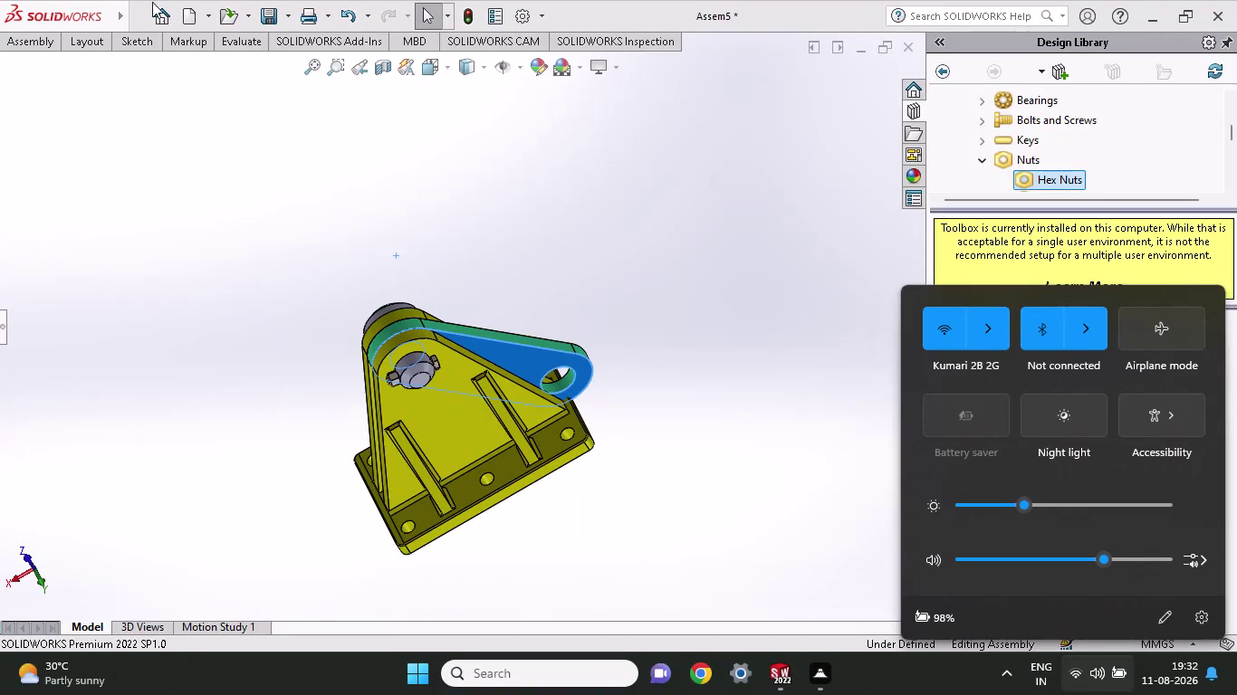
Dismiss the Windows quick settings and show the Appearances, Scenes, and Decals library.
click(751, 212)
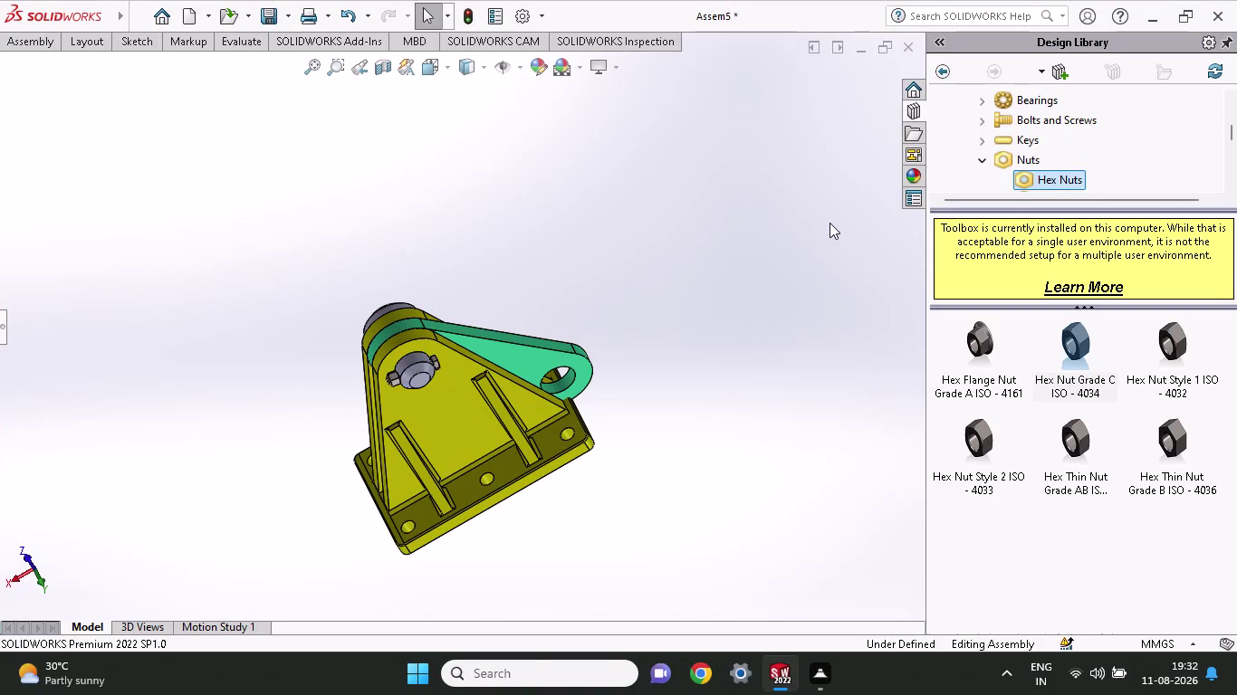
click(903, 183)
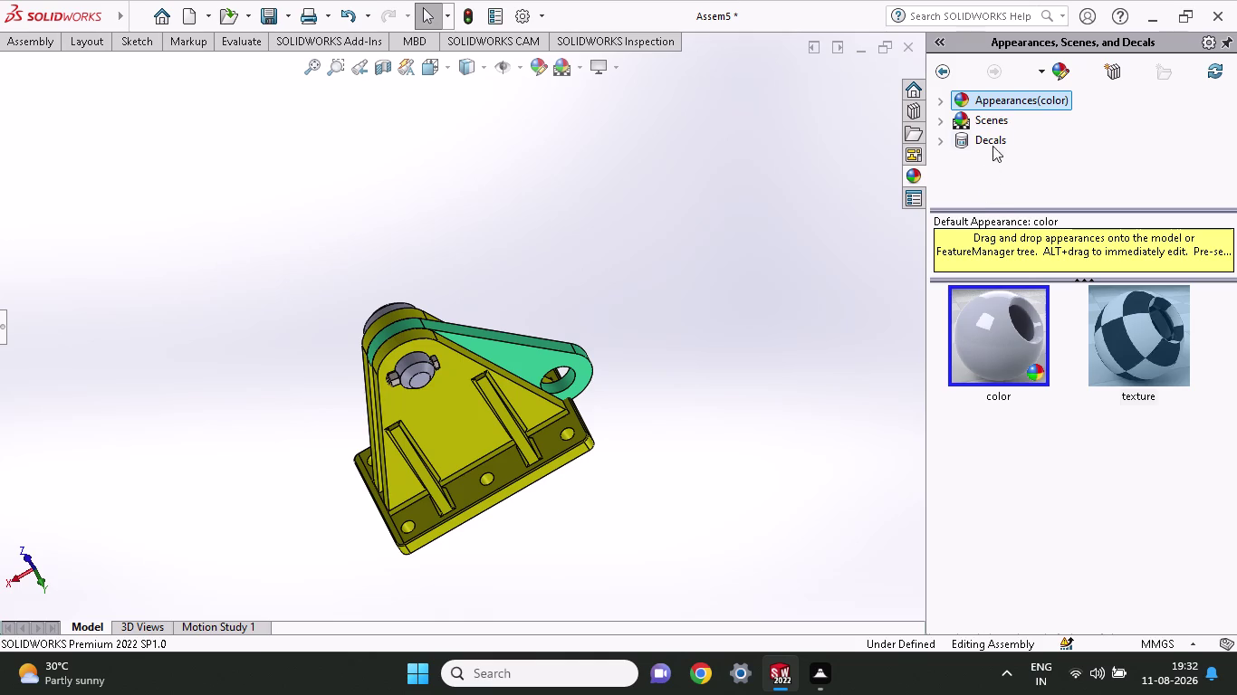
Expand the Appearances (color) categories and browse the Stone folder.
double_click(1003, 104)
scroll(down, 3)
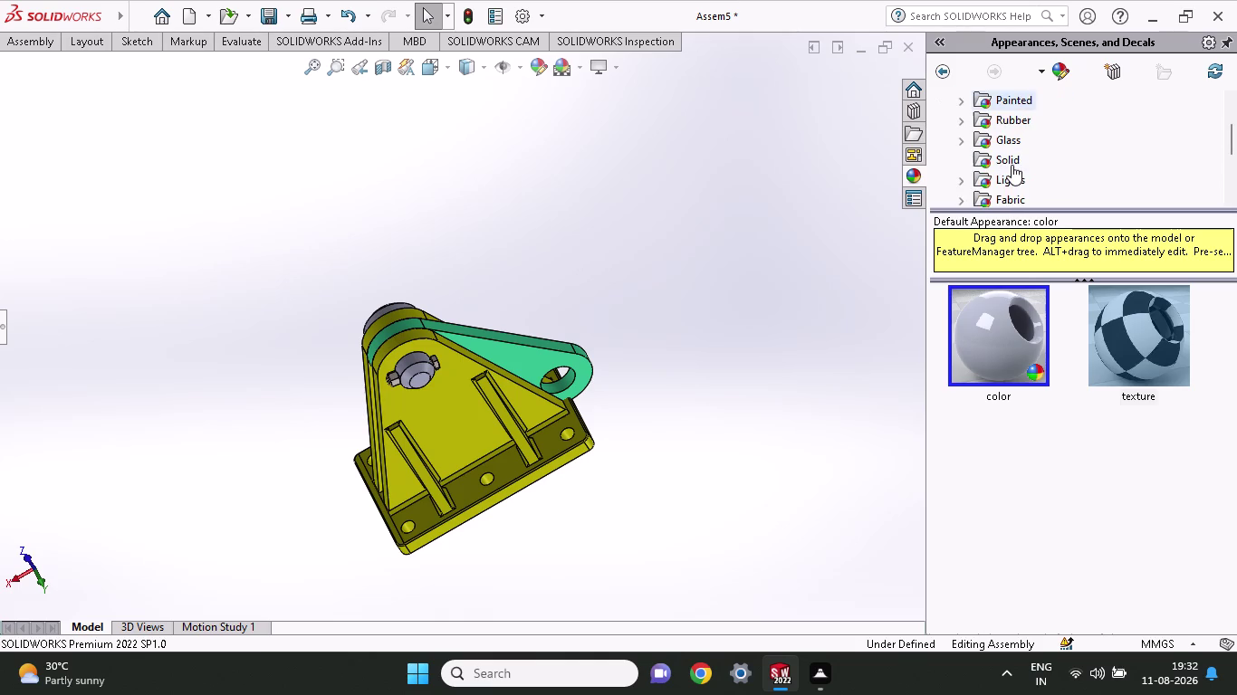
scroll(down, 3)
scroll(down, 3)
scroll(down, 3)
scroll(up, 3)
scroll(down, 3)
scroll(down, 3)
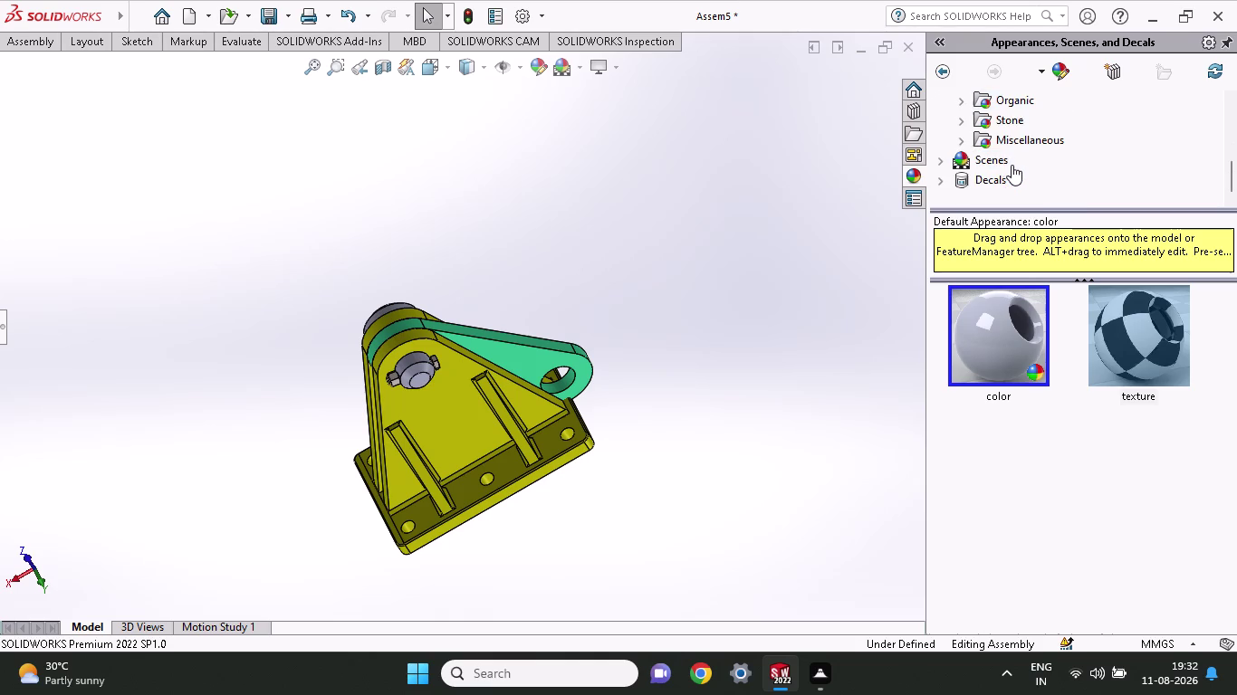
click(1012, 120)
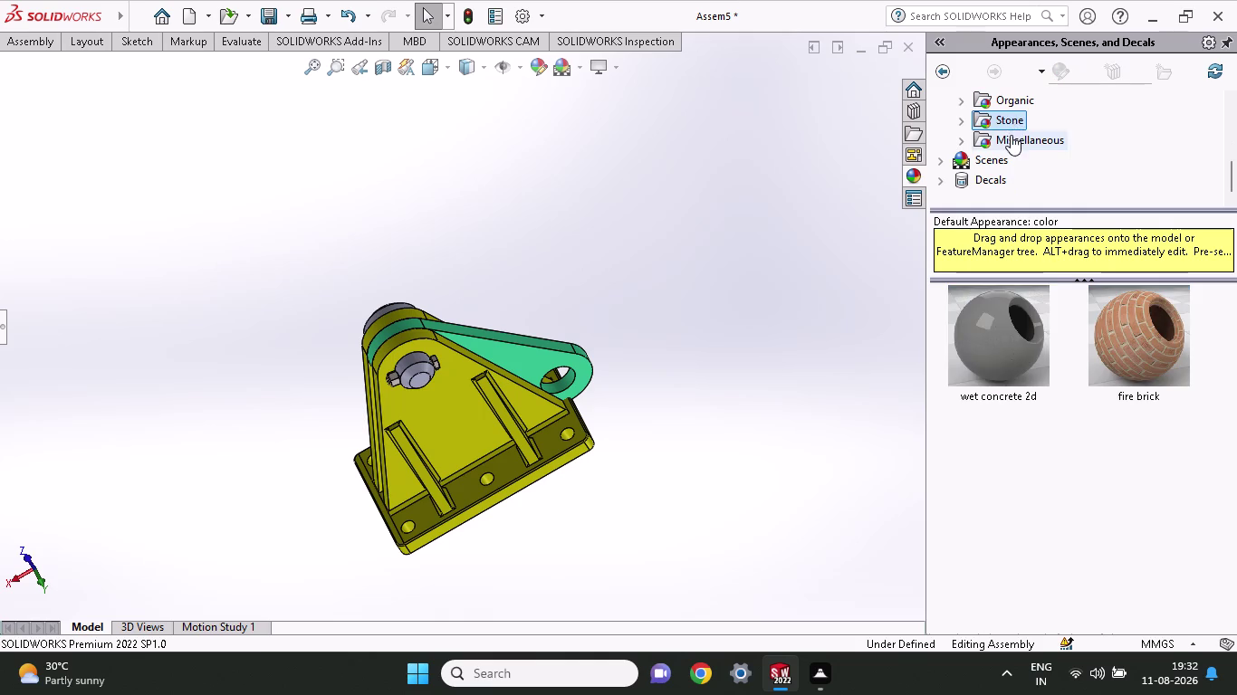
double_click(1004, 120)
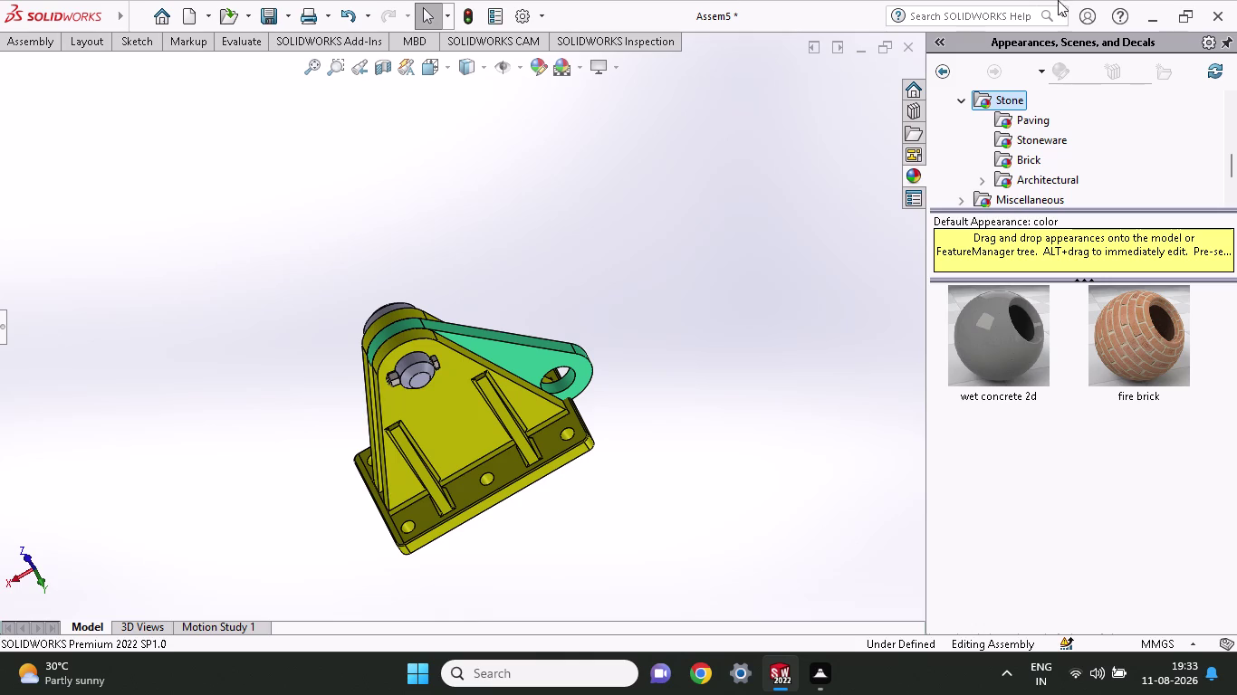
Open the Metal folder to list polished steel, chrome and aluminum swatches.
scroll(up, 3)
scroll(up, 3)
scroll(up, 3)
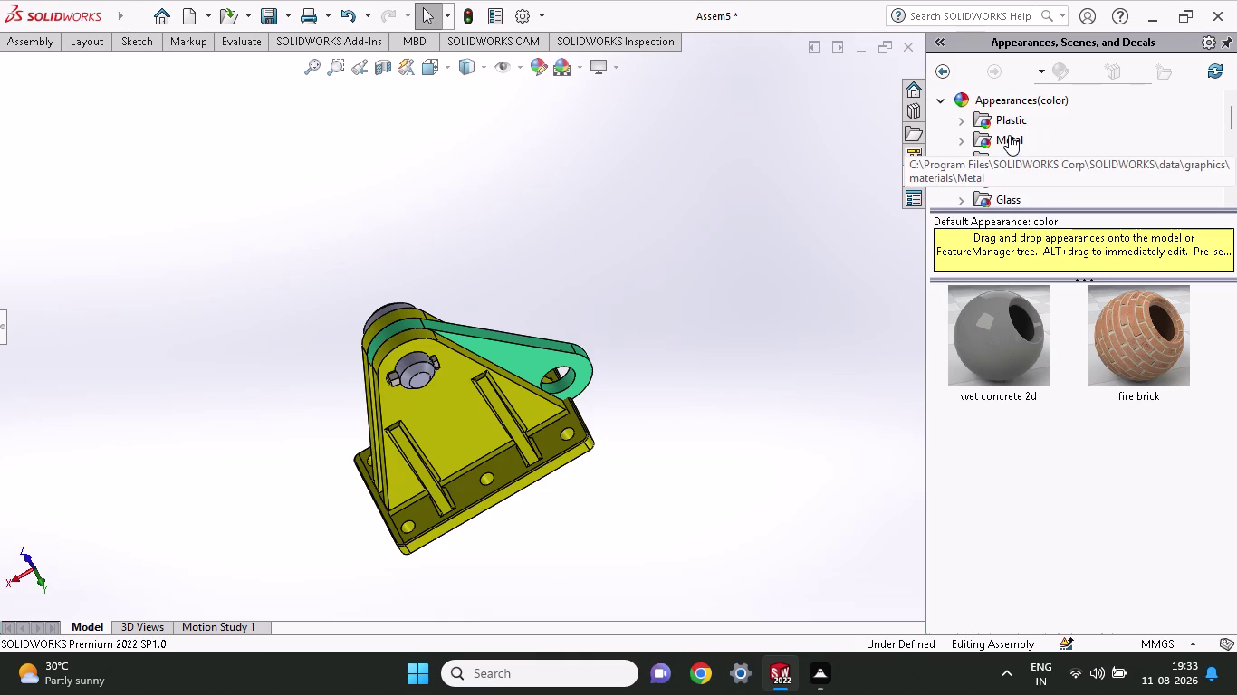
scroll(down, 3)
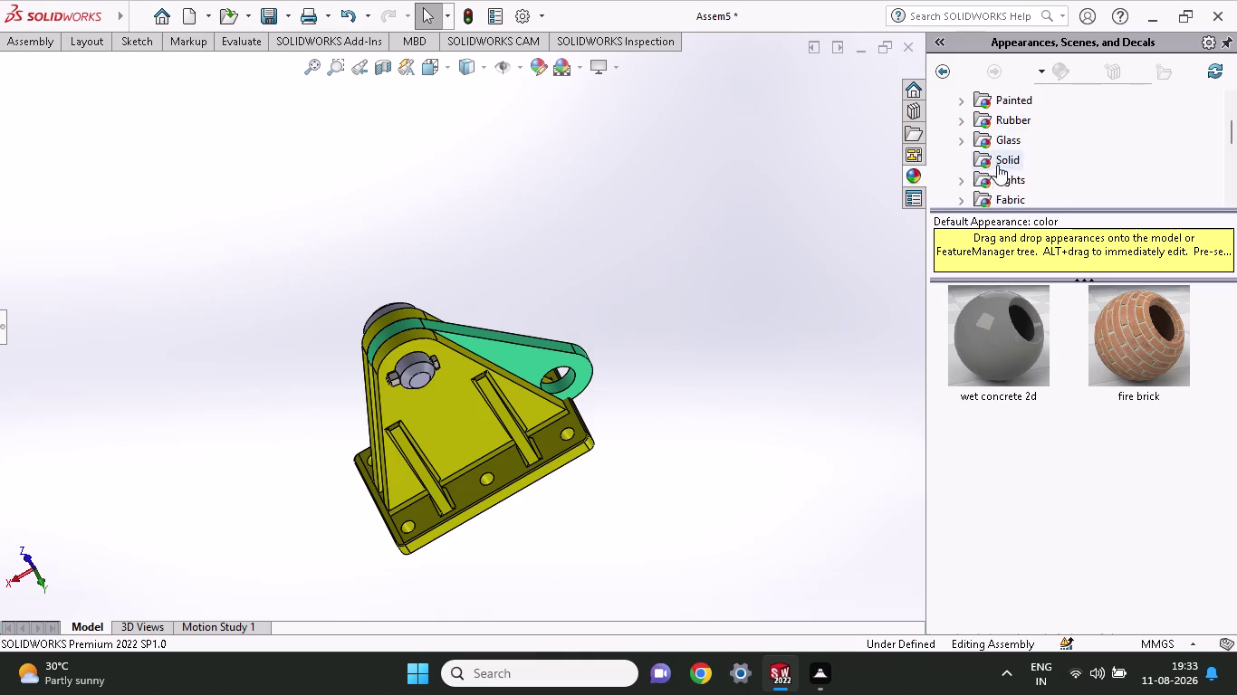
scroll(down, 3)
scroll(up, 3)
scroll(up, 3)
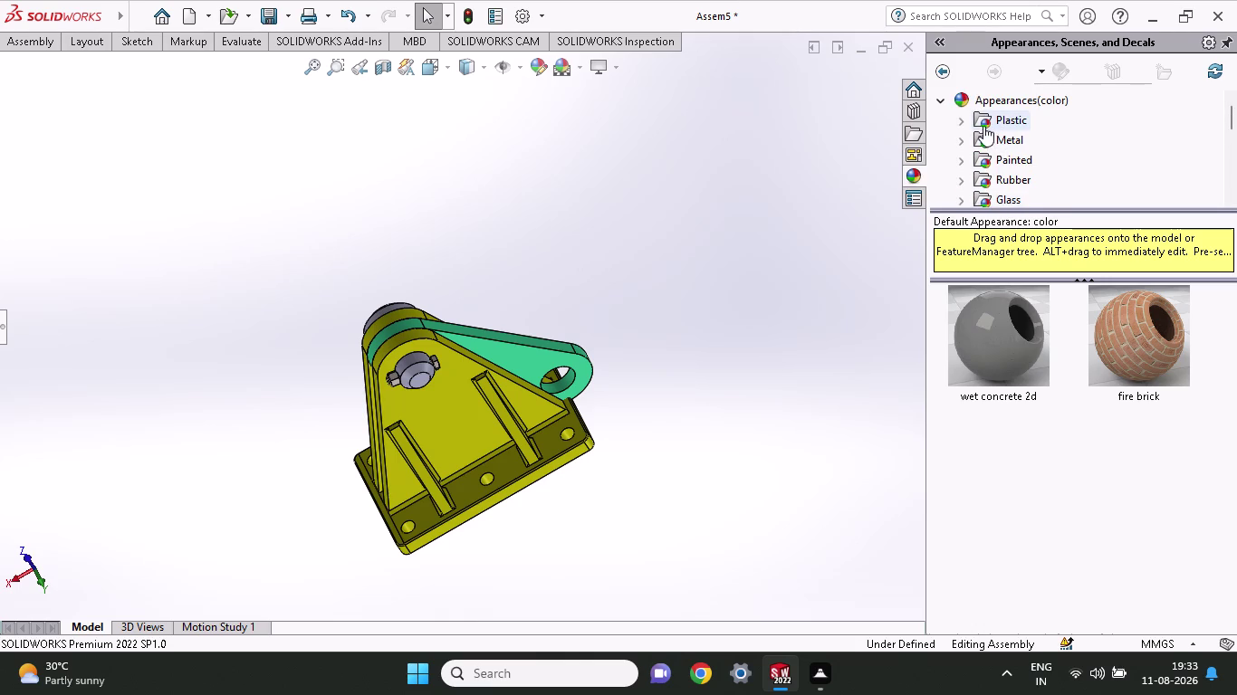
scroll(down, 3)
scroll(up, 3)
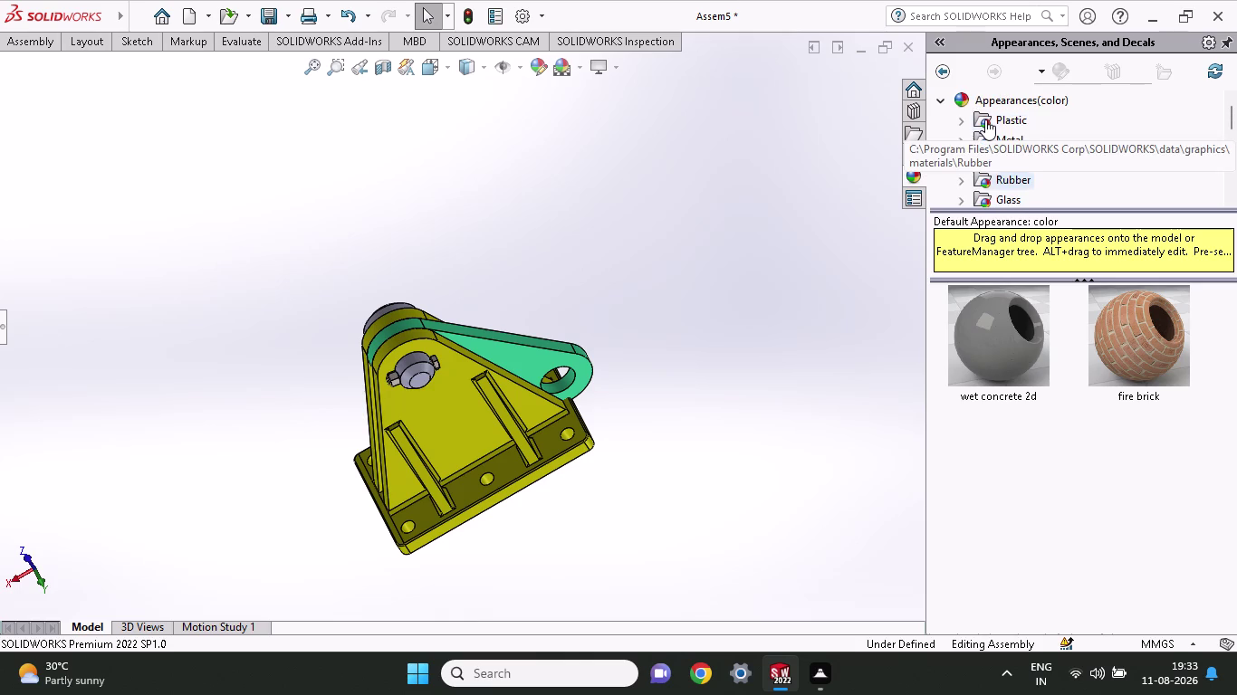
click(985, 143)
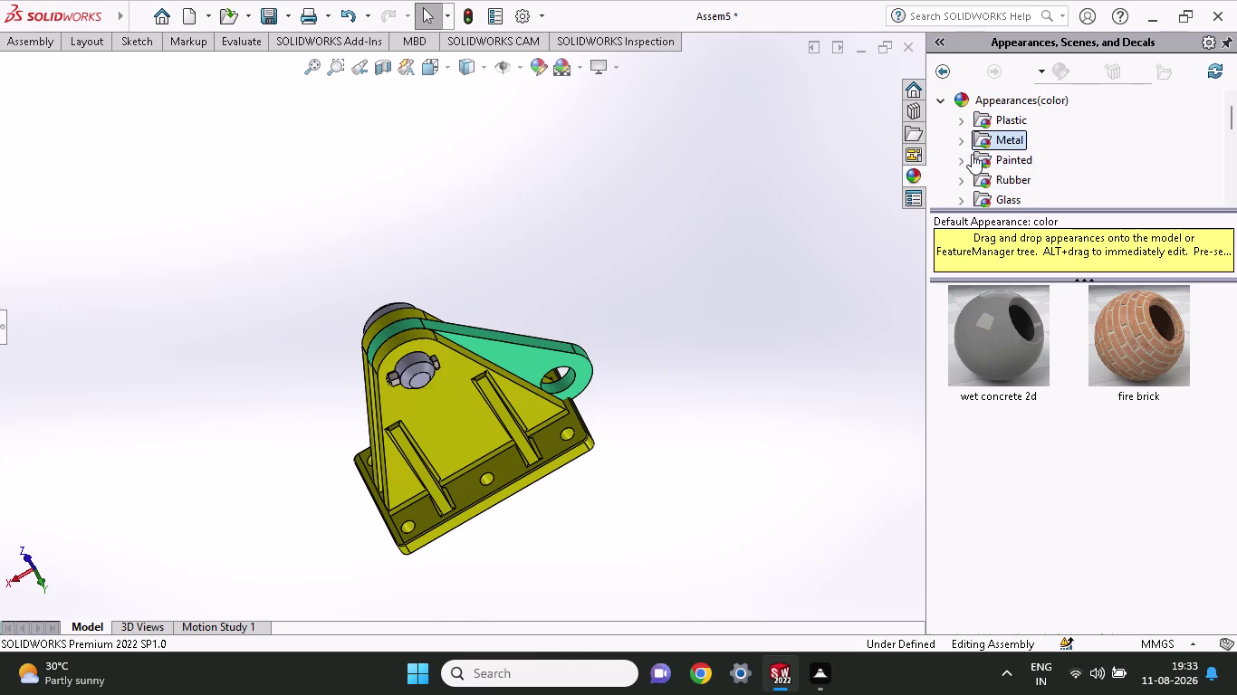
click(962, 143)
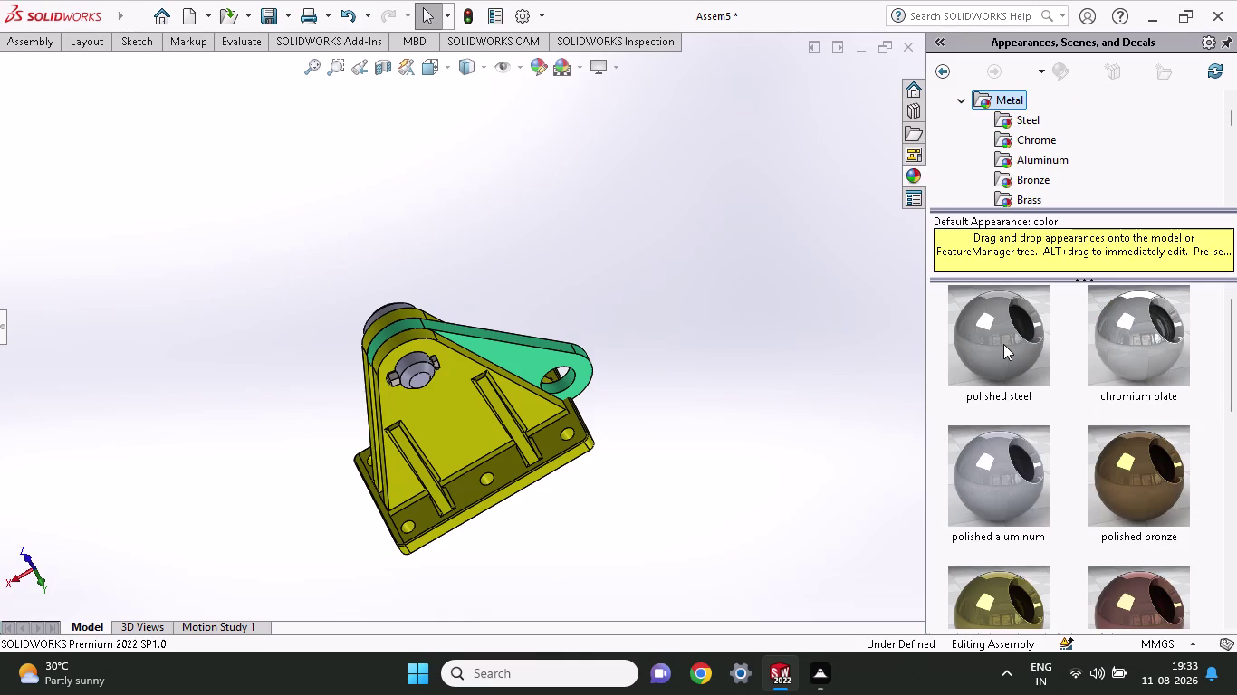
Apply polished brass to the whole base bracket part.
drag(1003, 344, 632, 409)
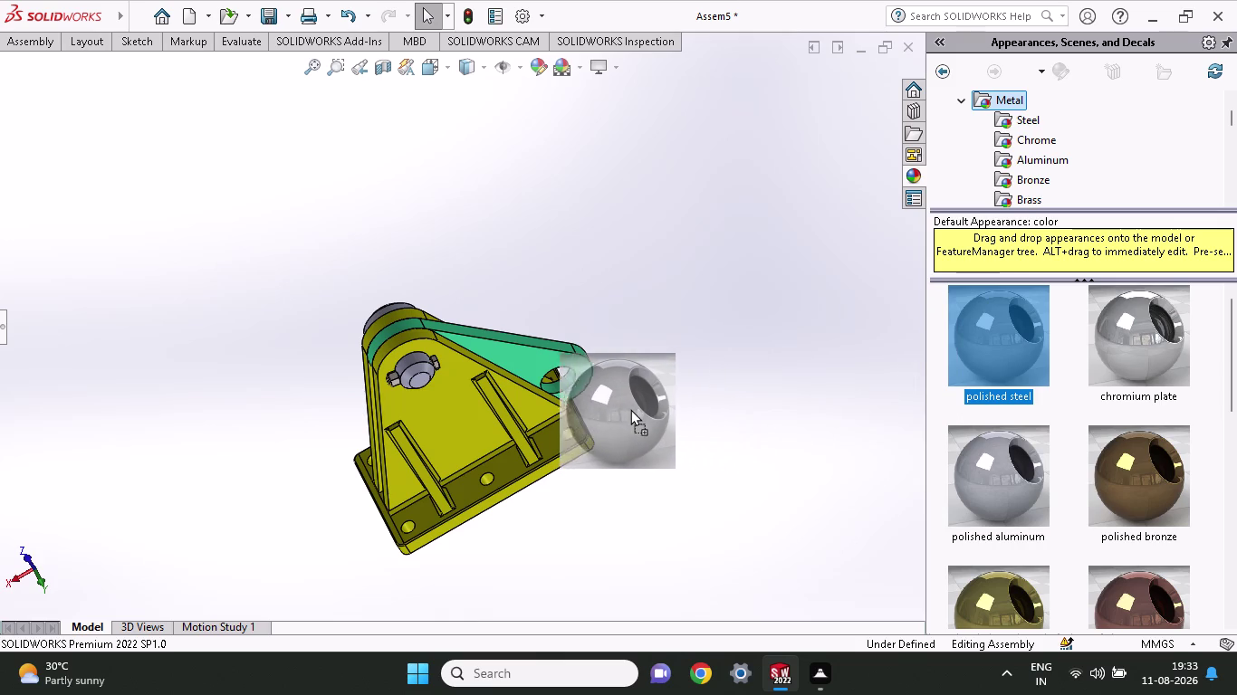
drag(632, 409, 530, 391)
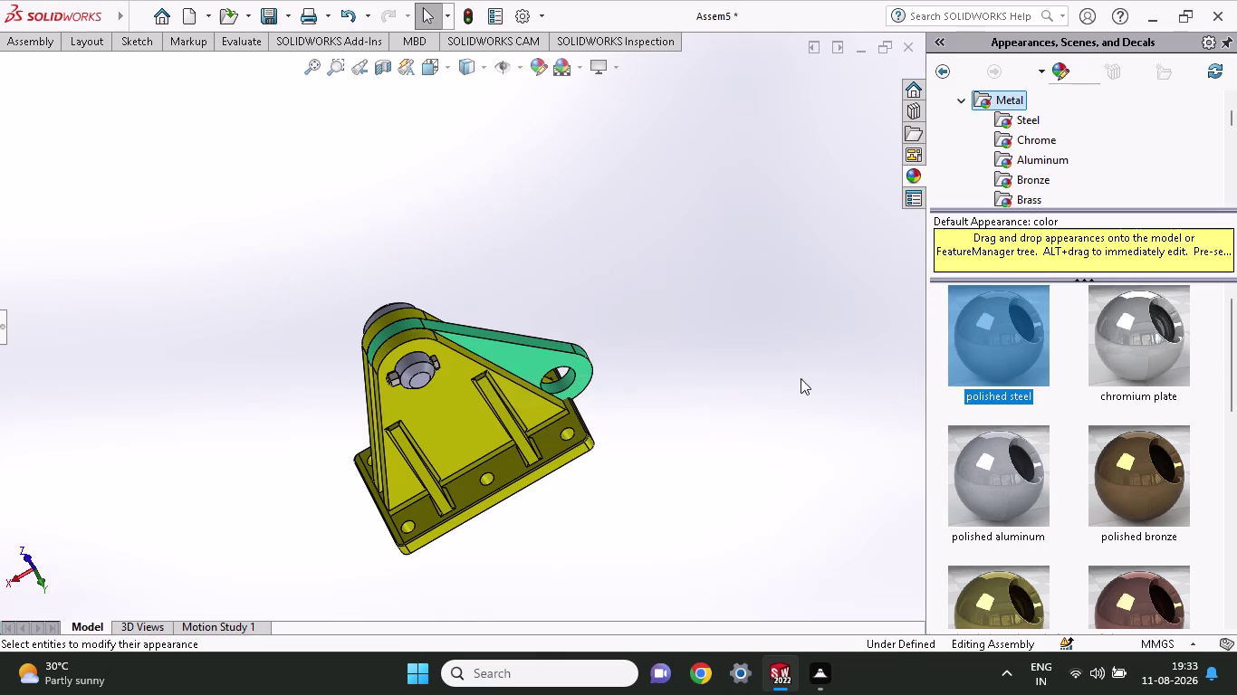
drag(998, 324, 343, 429)
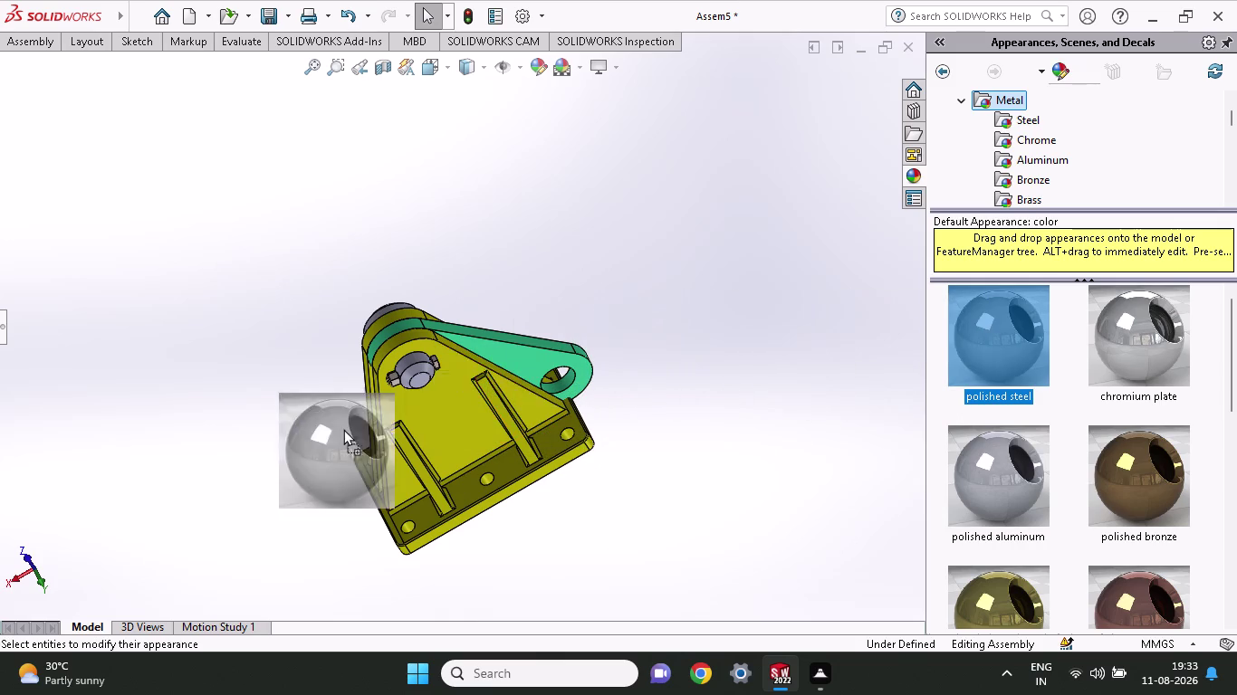
drag(343, 429, 455, 398)
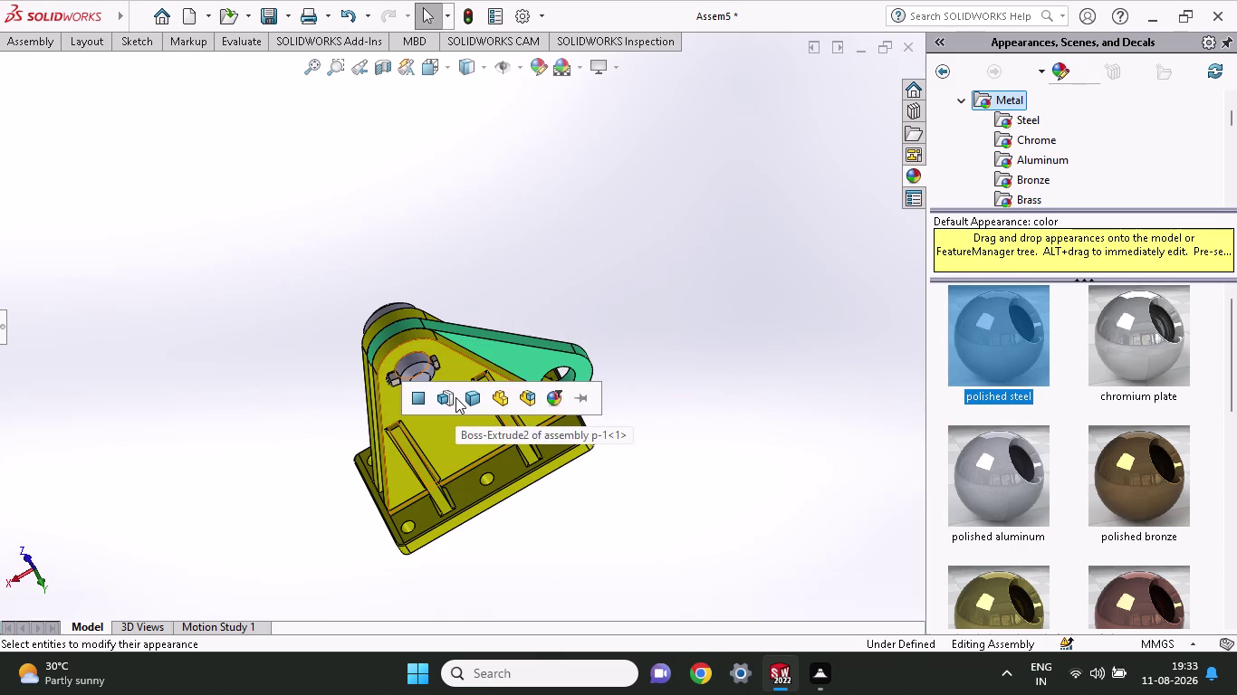
middle_drag(586, 259, 618, 242)
scroll(up, 3)
scroll(down, 3)
scroll(down, 3)
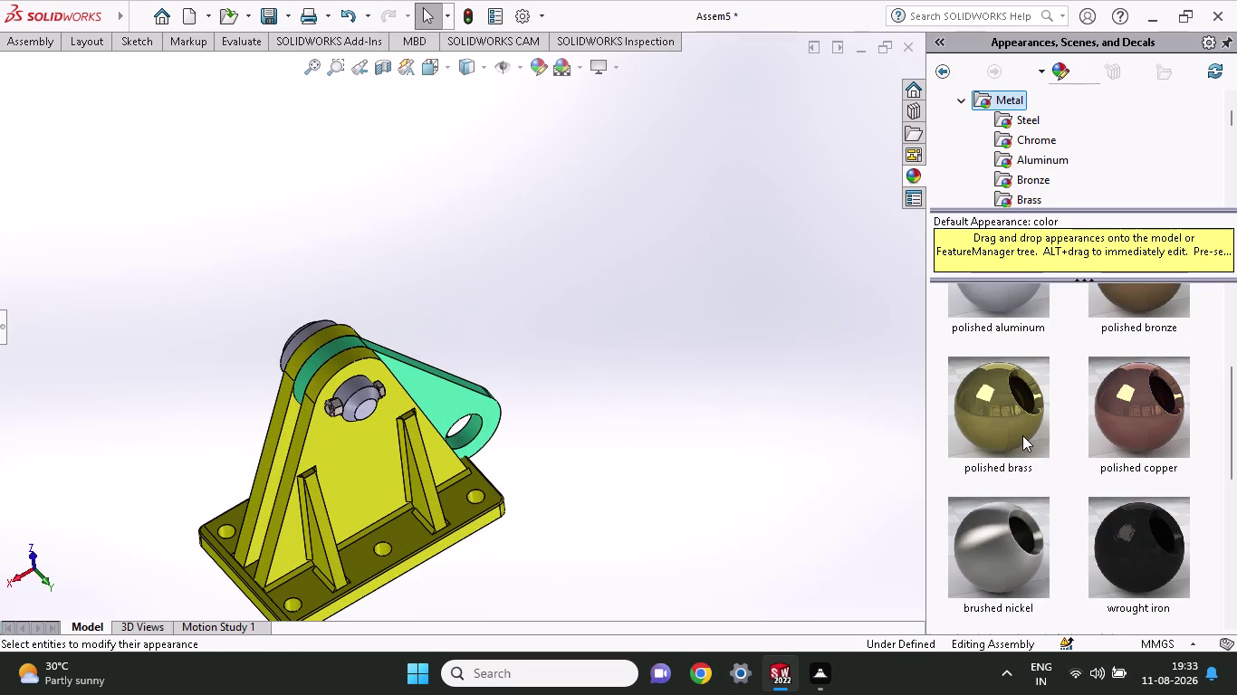
middle_drag(1022, 435, 921, 430)
middle_drag(921, 430, 928, 428)
drag(978, 415, 339, 456)
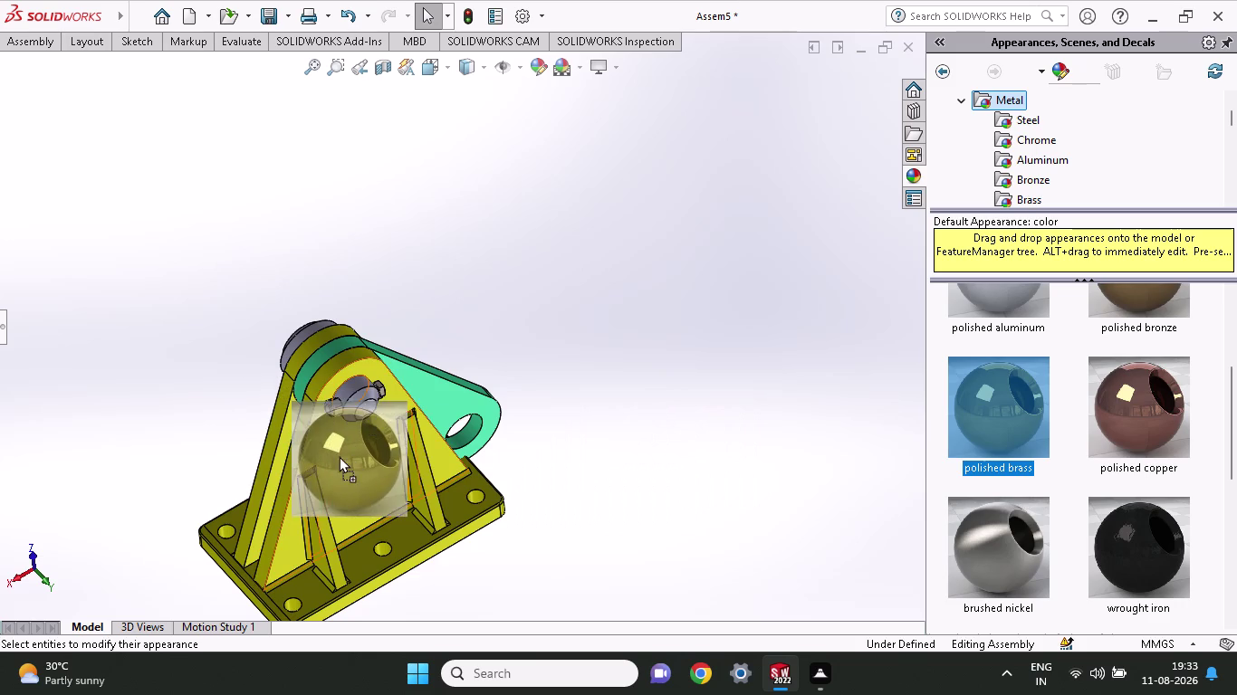
drag(339, 456, 367, 448)
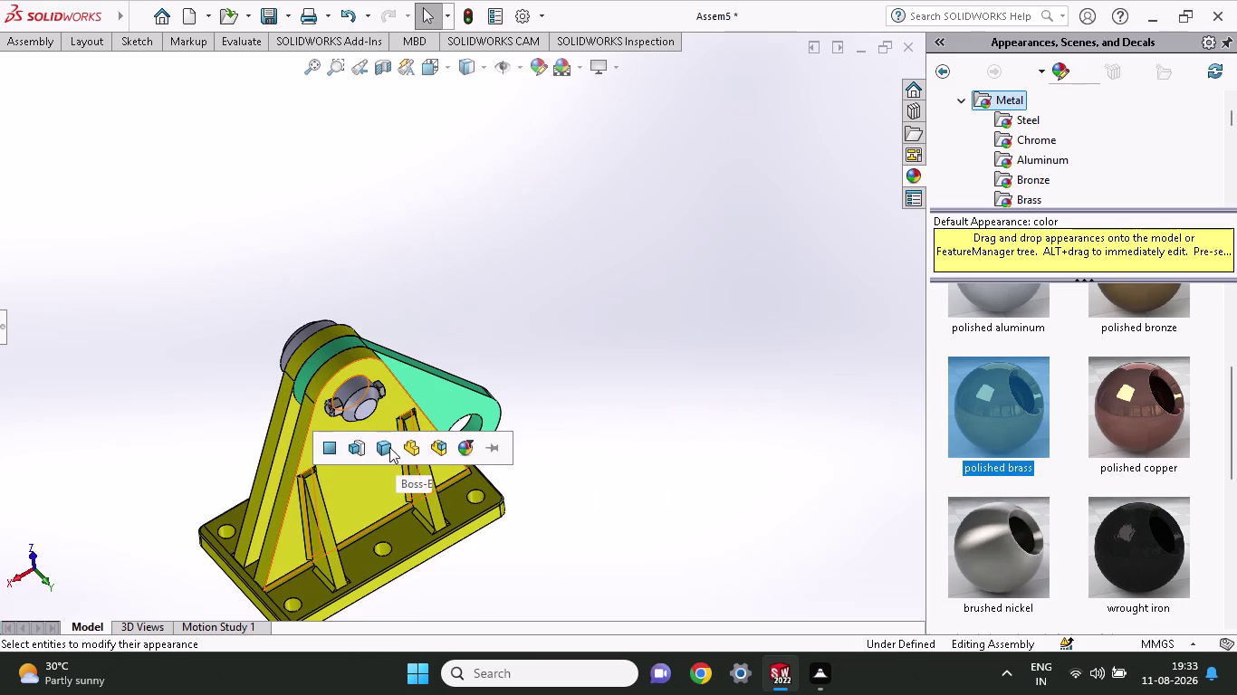
click(386, 454)
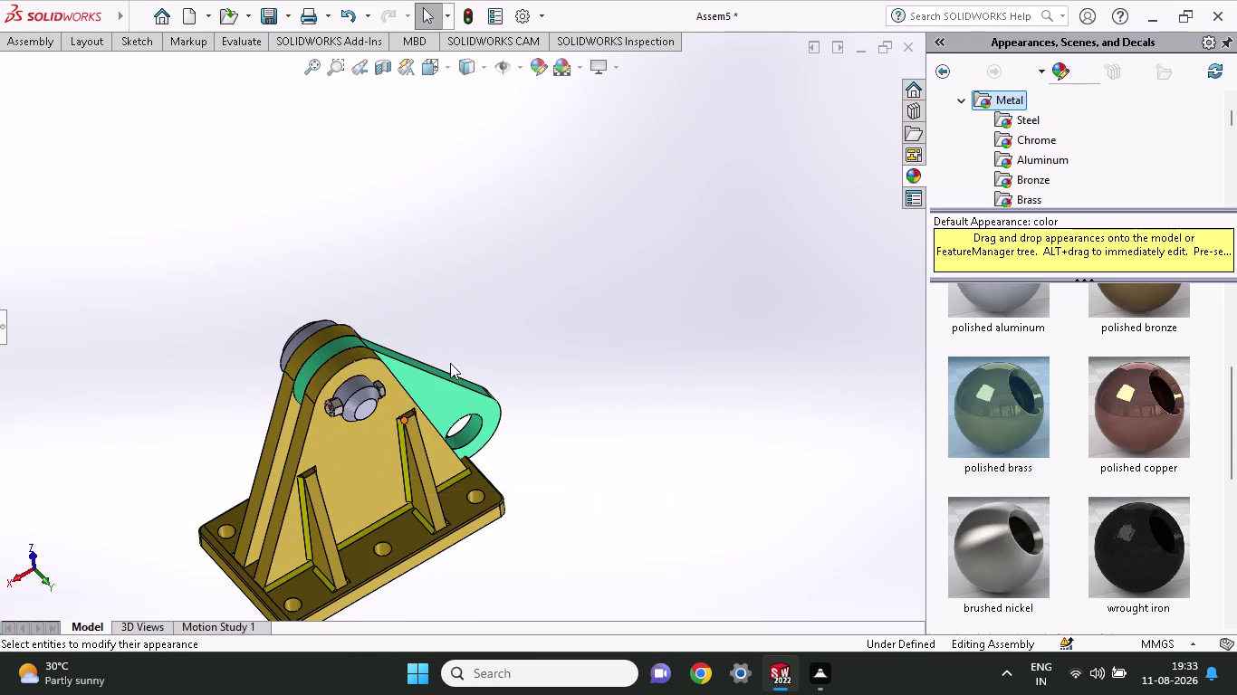
Orbit the model and apply polished steel to the pin part.
scroll(up, 3)
scroll(up, 3)
scroll(down, 3)
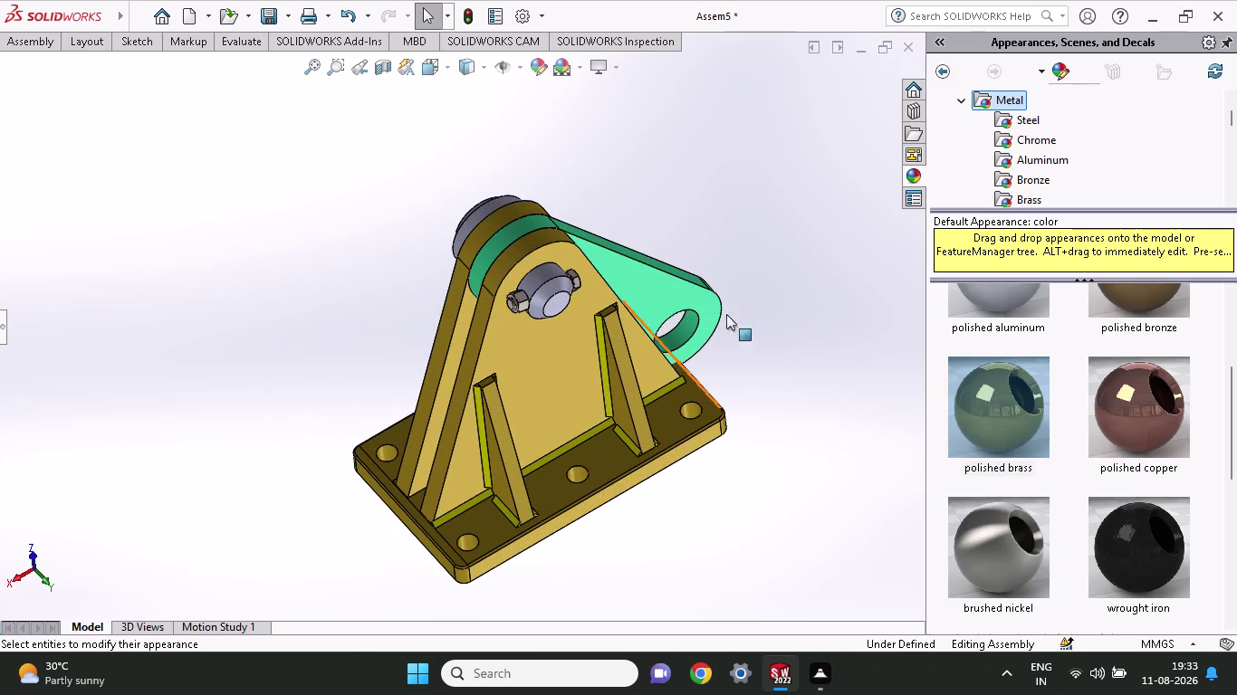
middle_drag(795, 245, 821, 261)
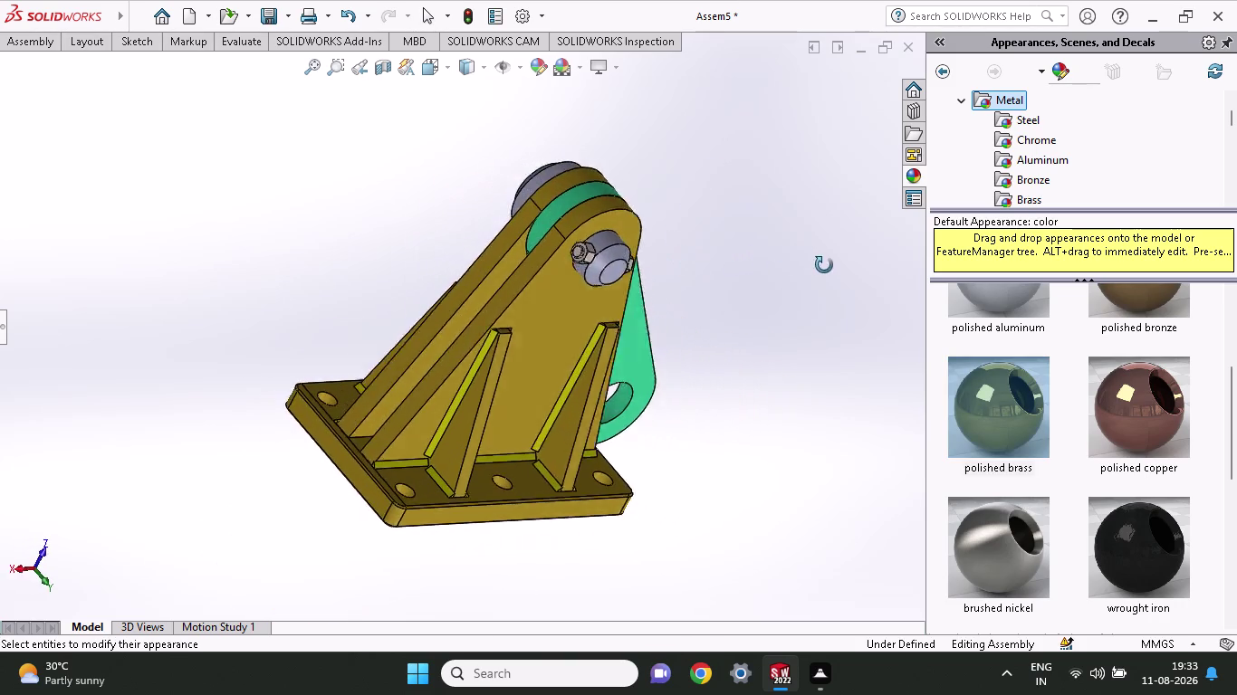
middle_drag(821, 262, 790, 274)
scroll(down, 3)
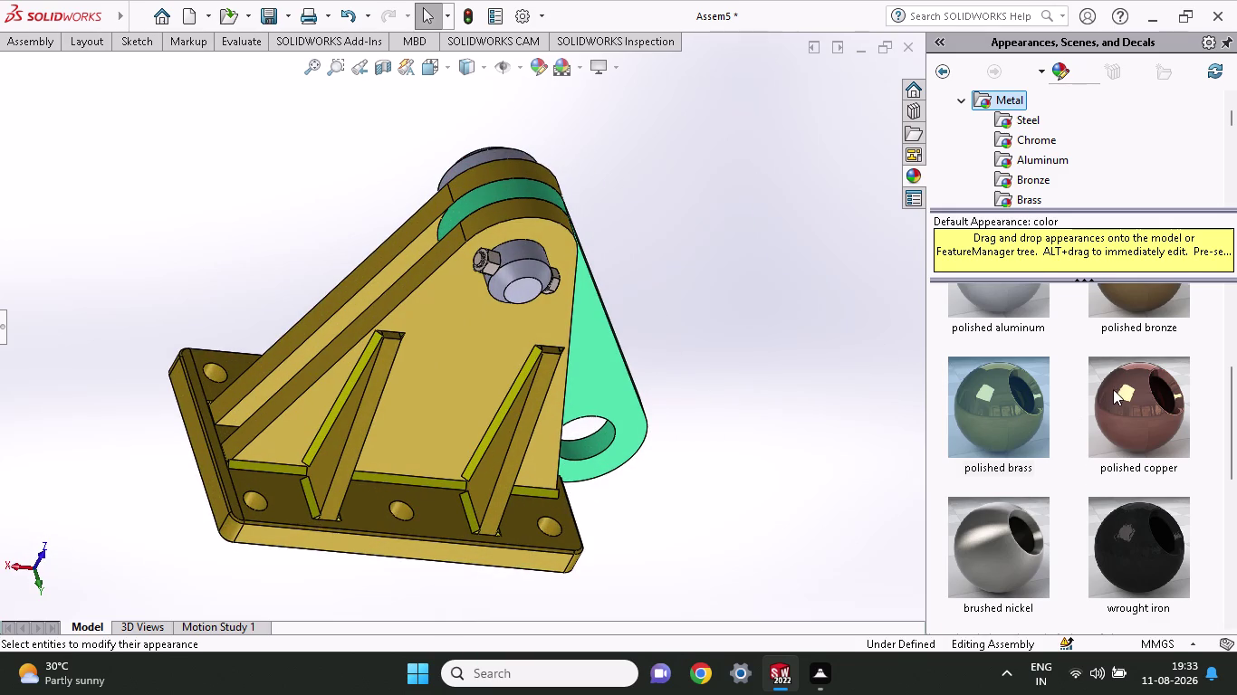
scroll(up, 3)
drag(1030, 352, 929, 359)
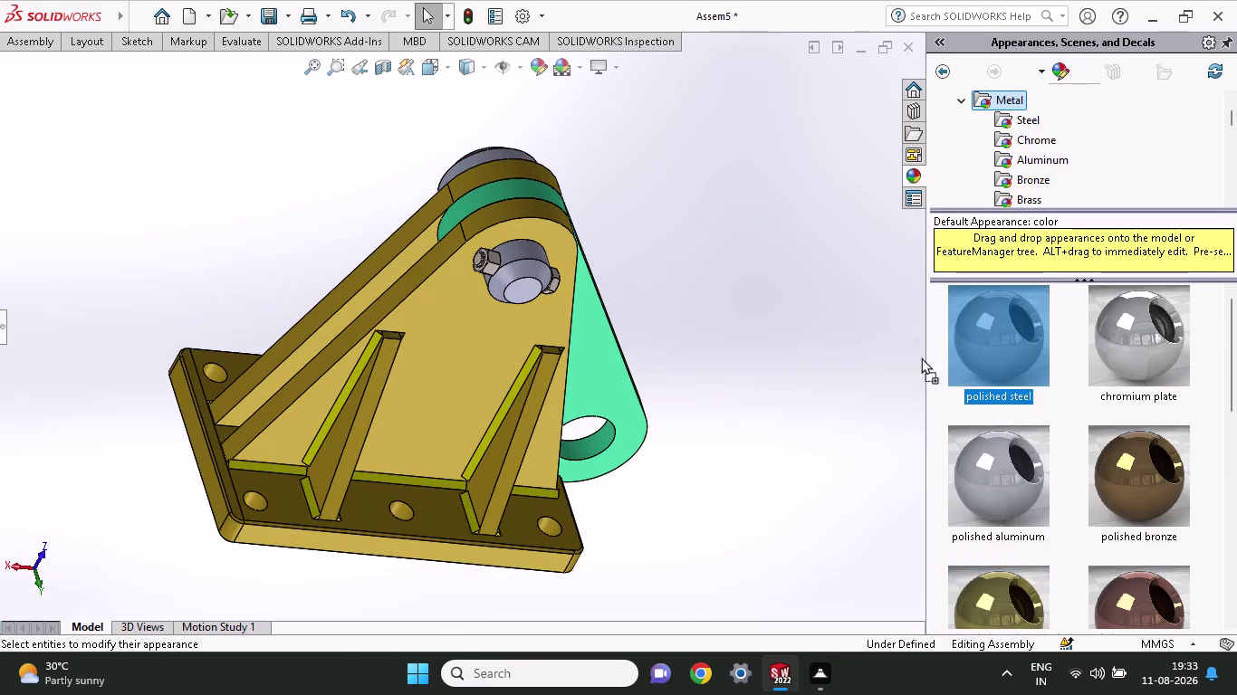
drag(929, 358, 521, 278)
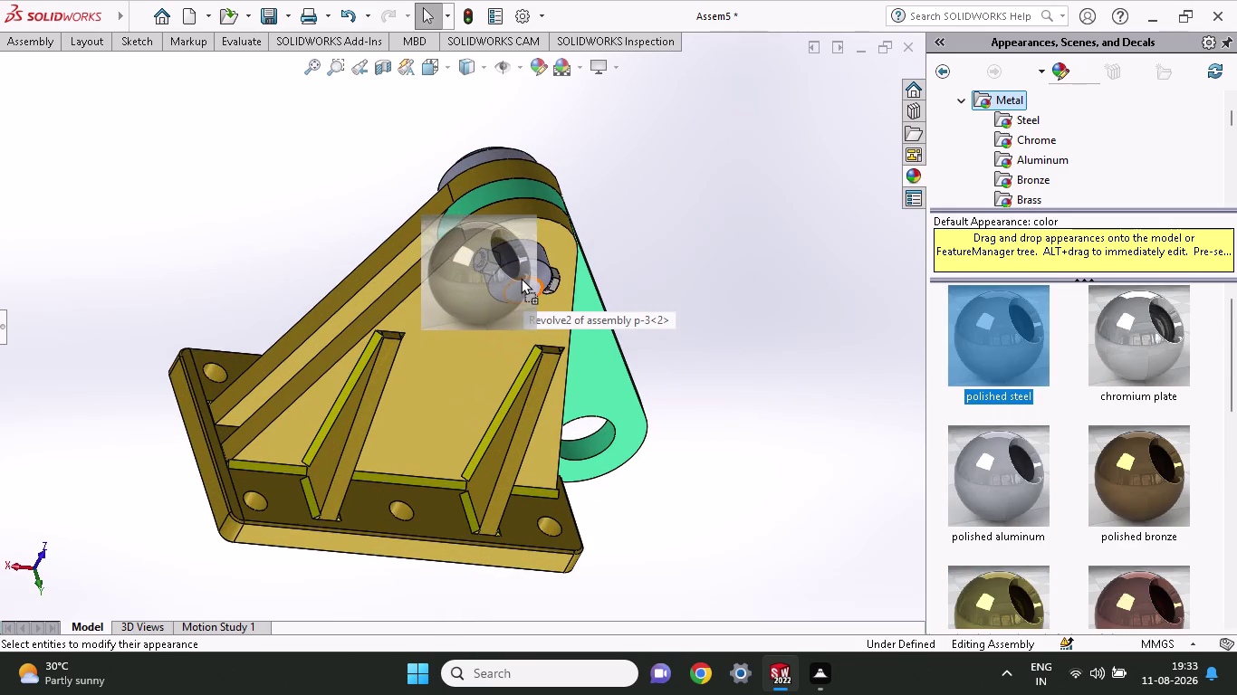
drag(521, 278, 521, 284)
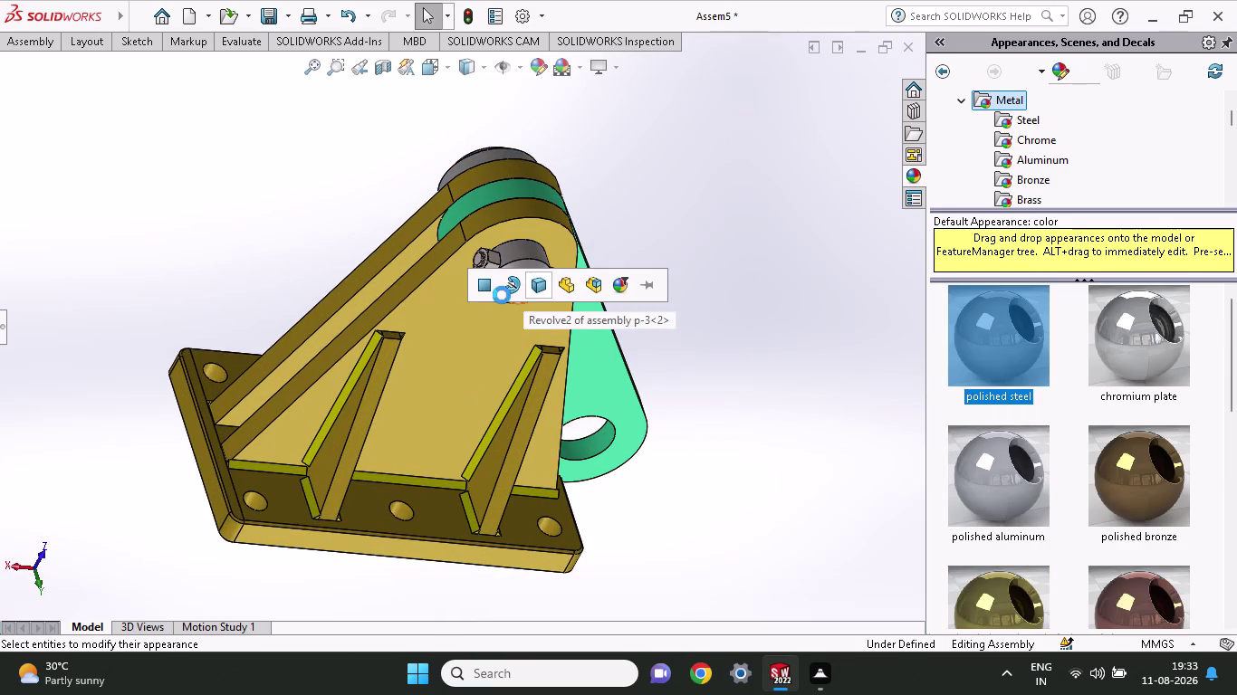
click(475, 296)
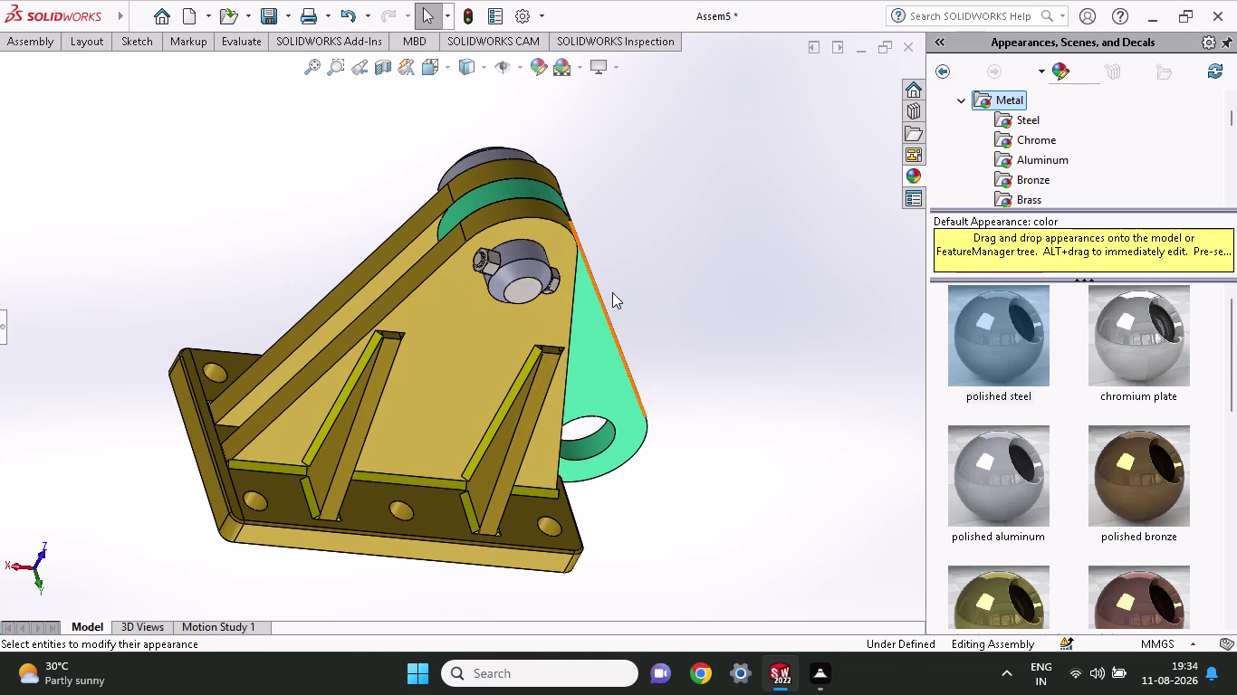
Try dragging polished bronze onto the lever arm several times.
scroll(up, 3)
middle_drag(612, 292, 615, 273)
scroll(up, 3)
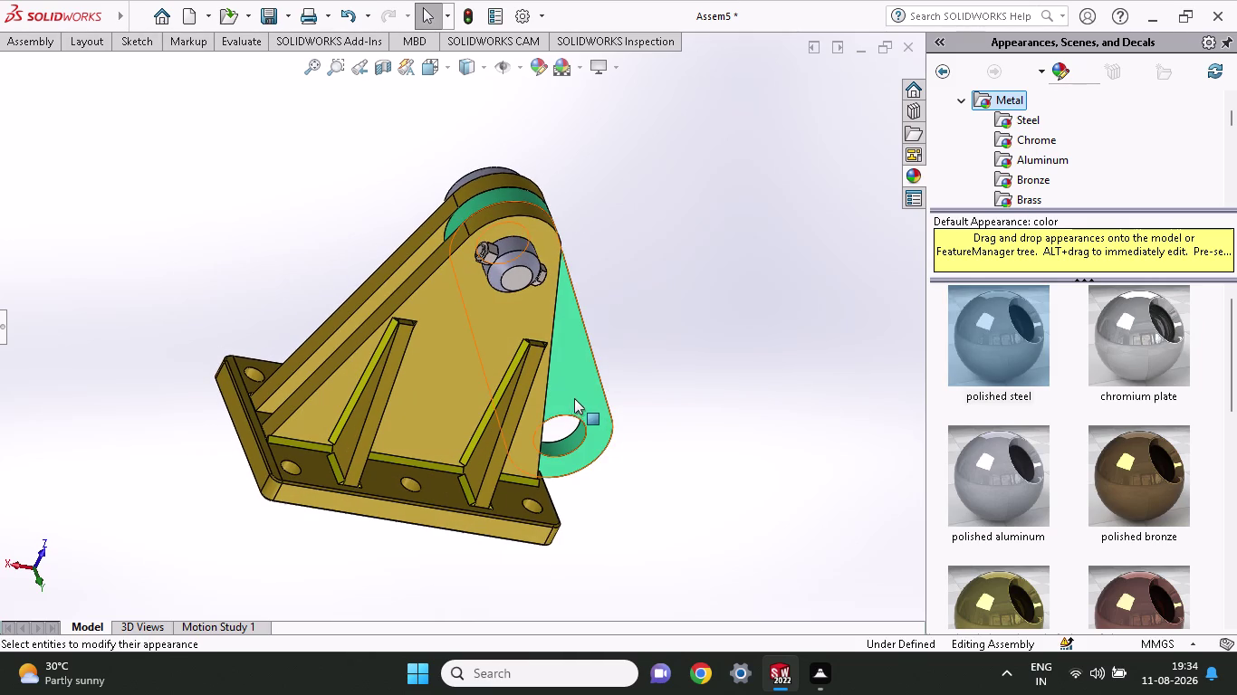
drag(570, 397, 724, 310)
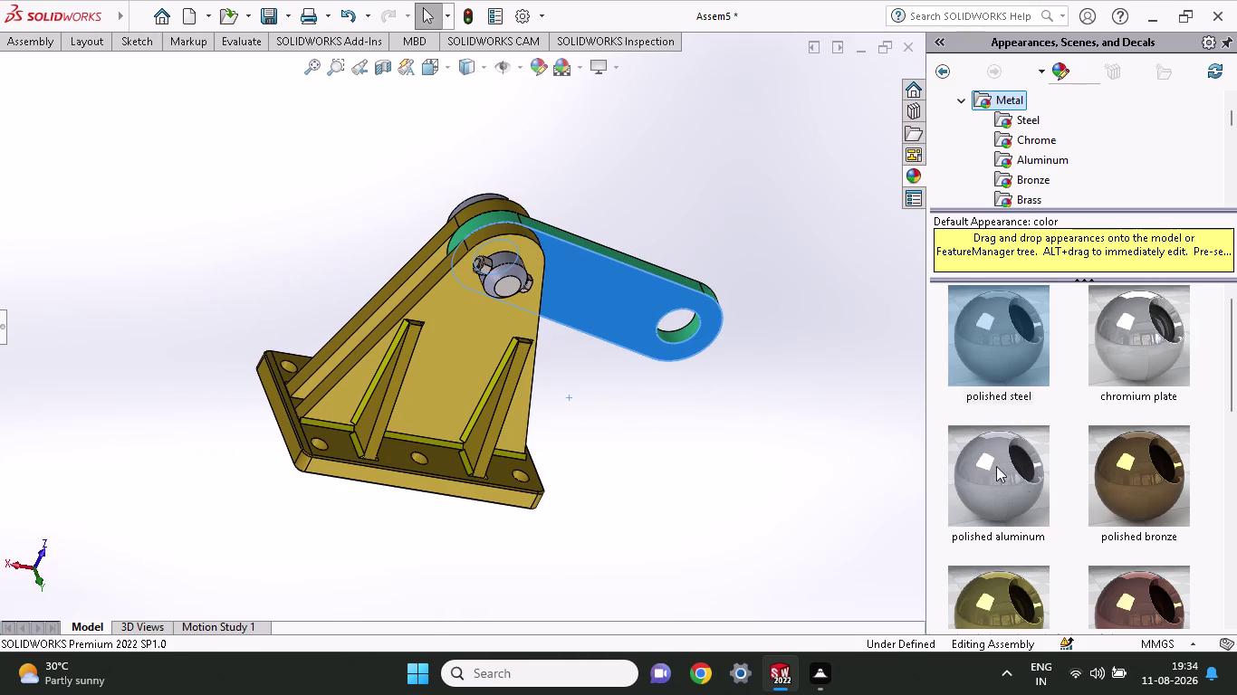
drag(1189, 459, 682, 277)
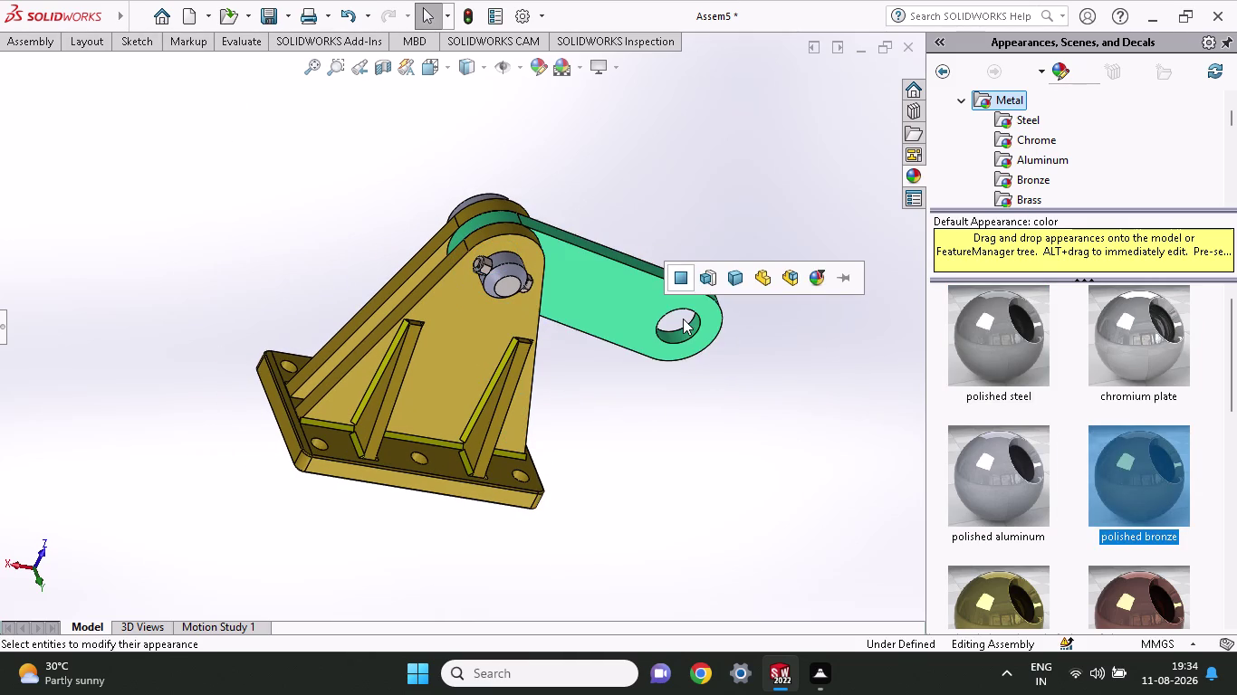
click(617, 311)
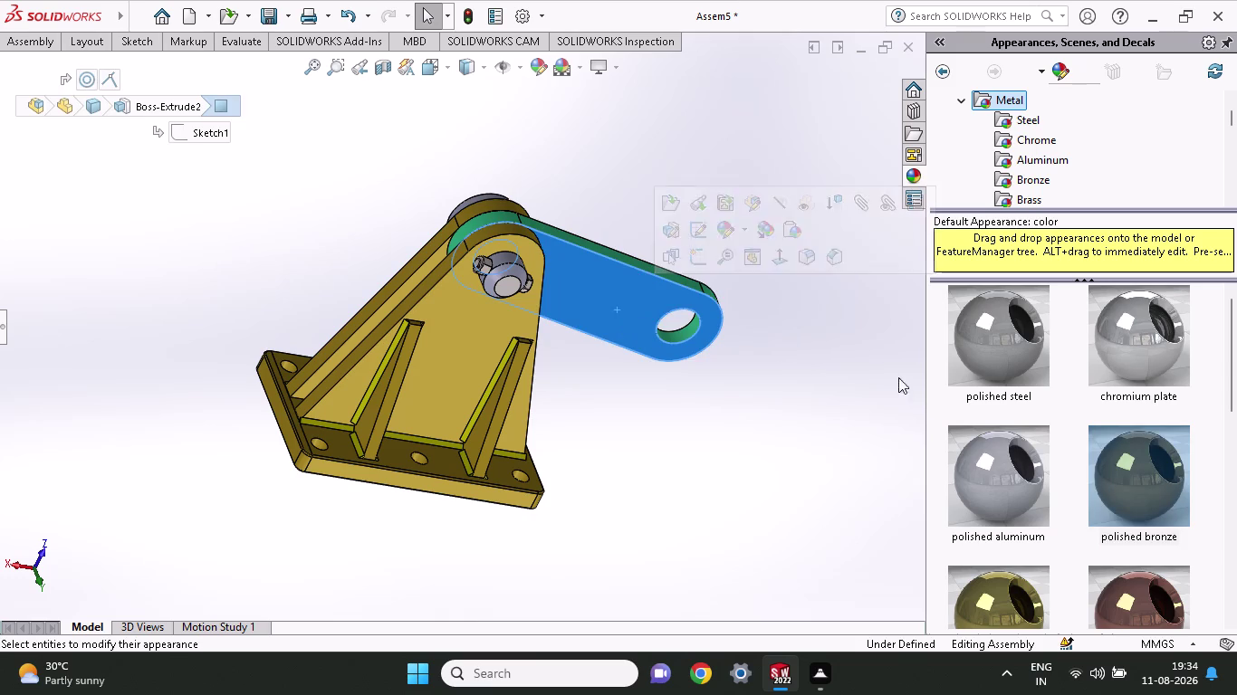
drag(1134, 483, 628, 311)
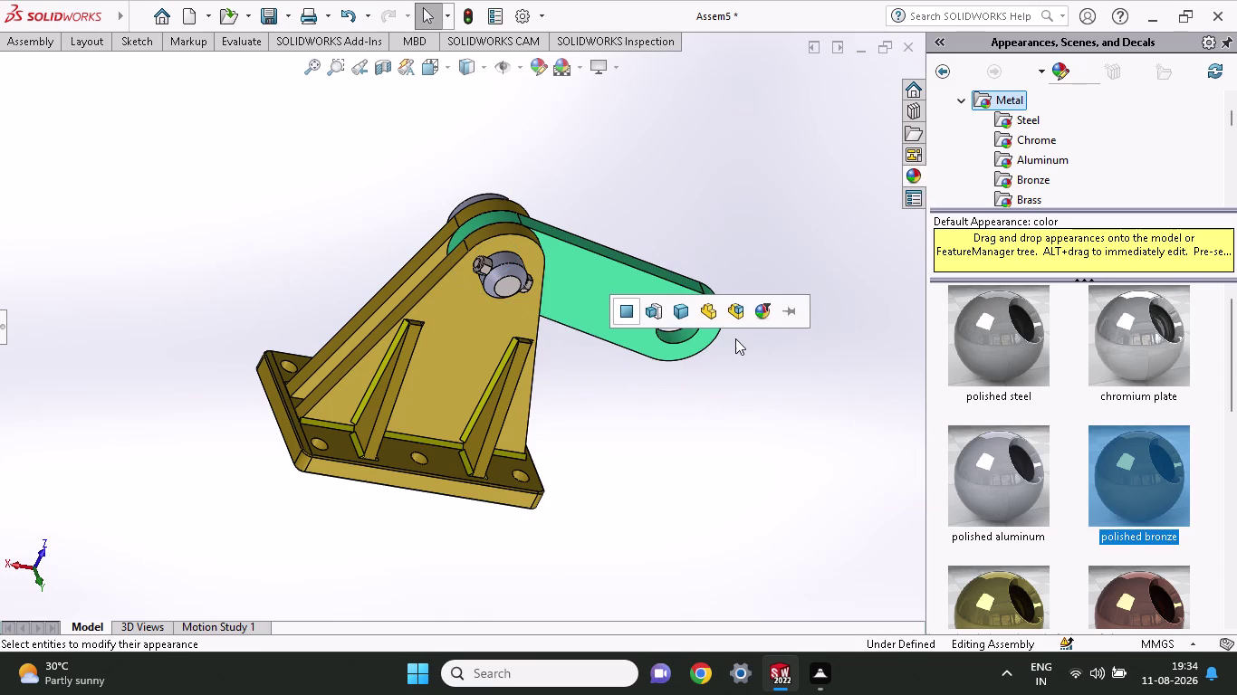
click(759, 313)
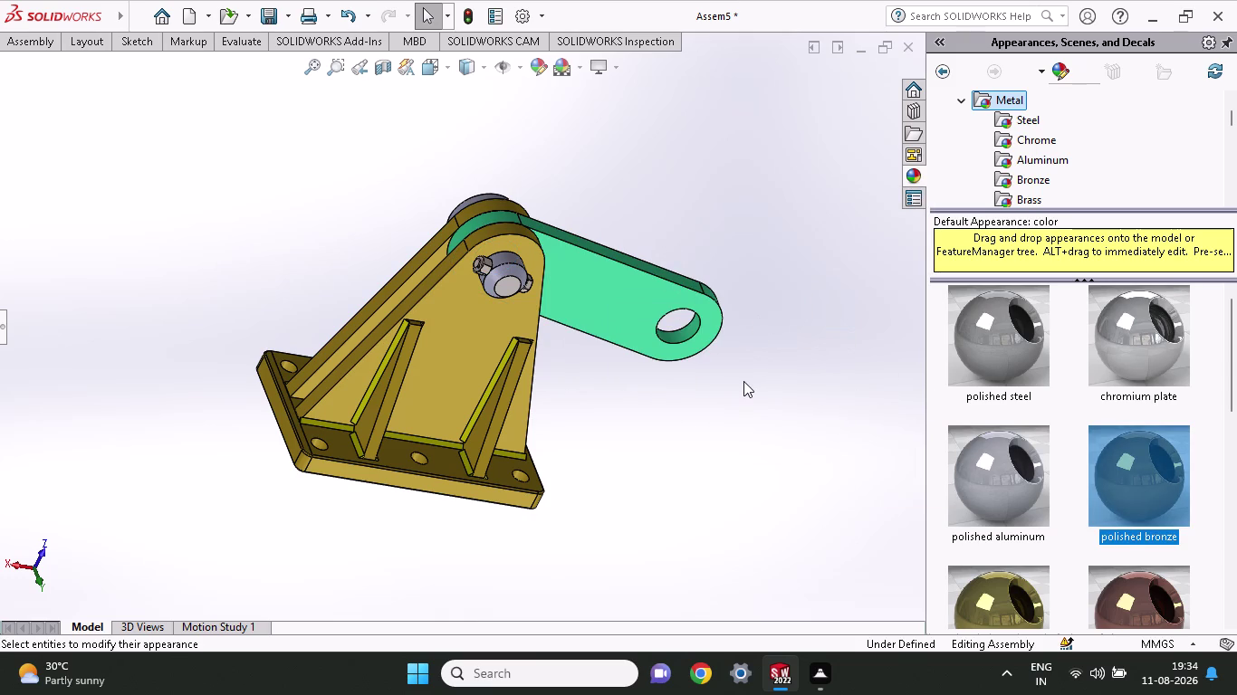
drag(1128, 469, 596, 289)
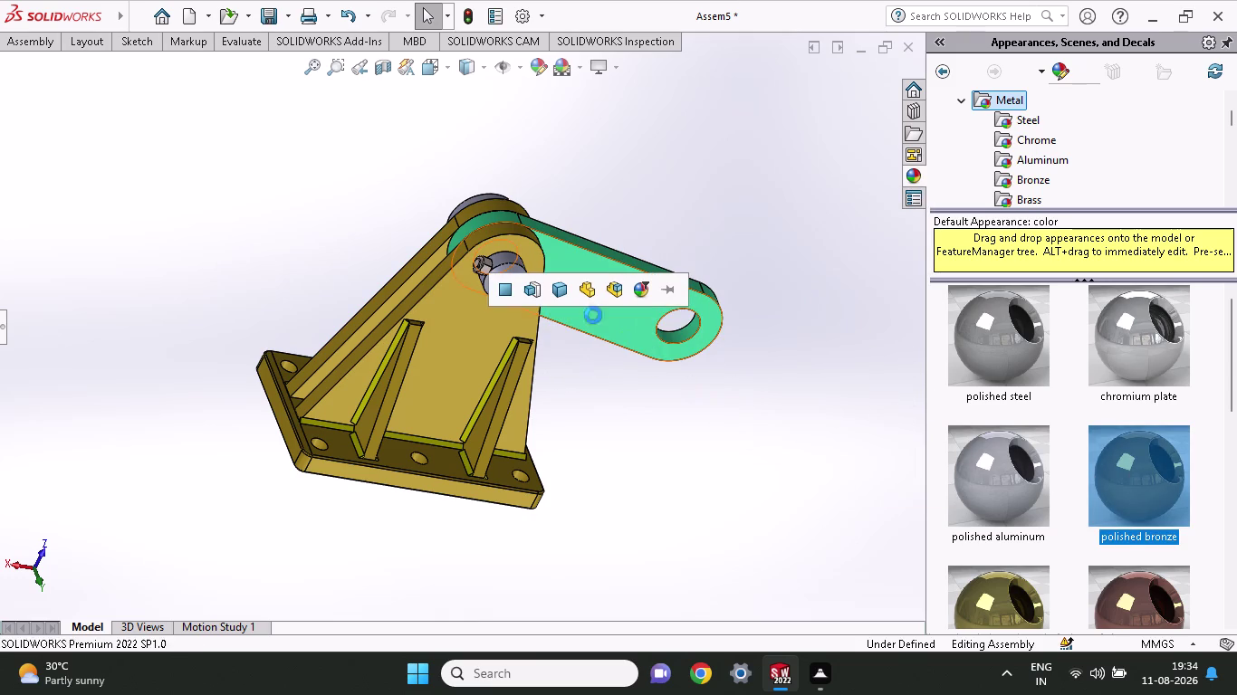
Select the lever arm, orbit to show the base, and expand the FeatureManager tree.
middle_drag(629, 369, 569, 274)
click(655, 288)
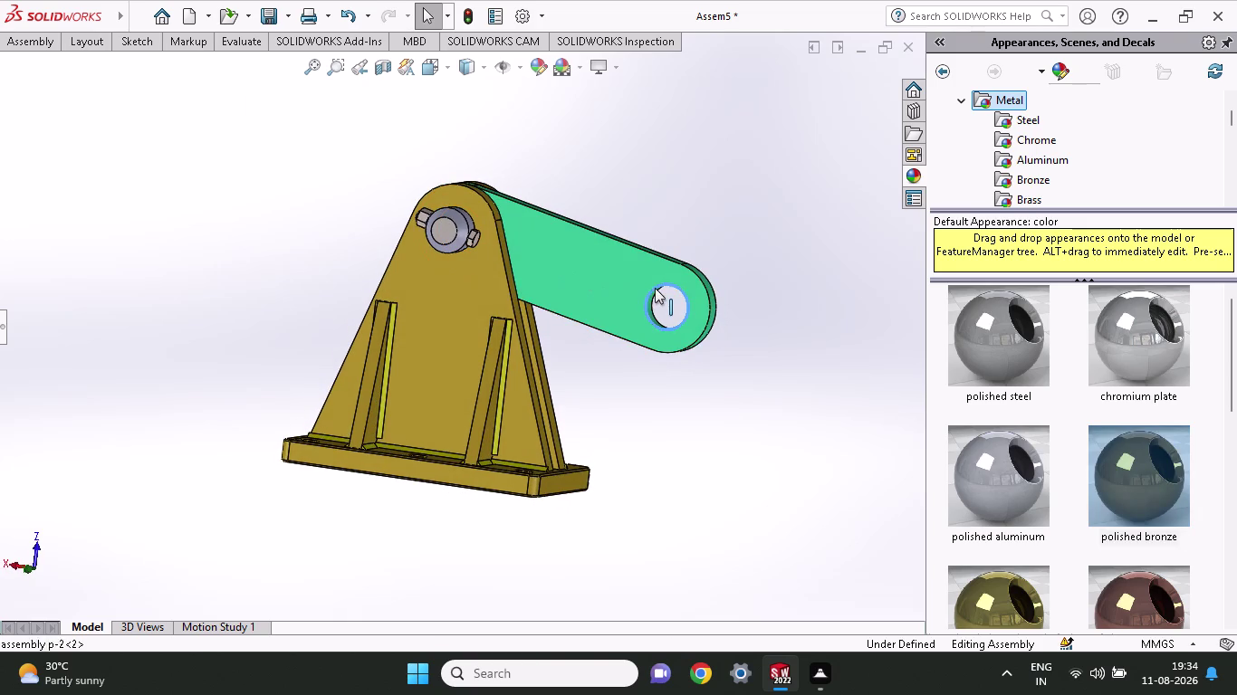
click(604, 293)
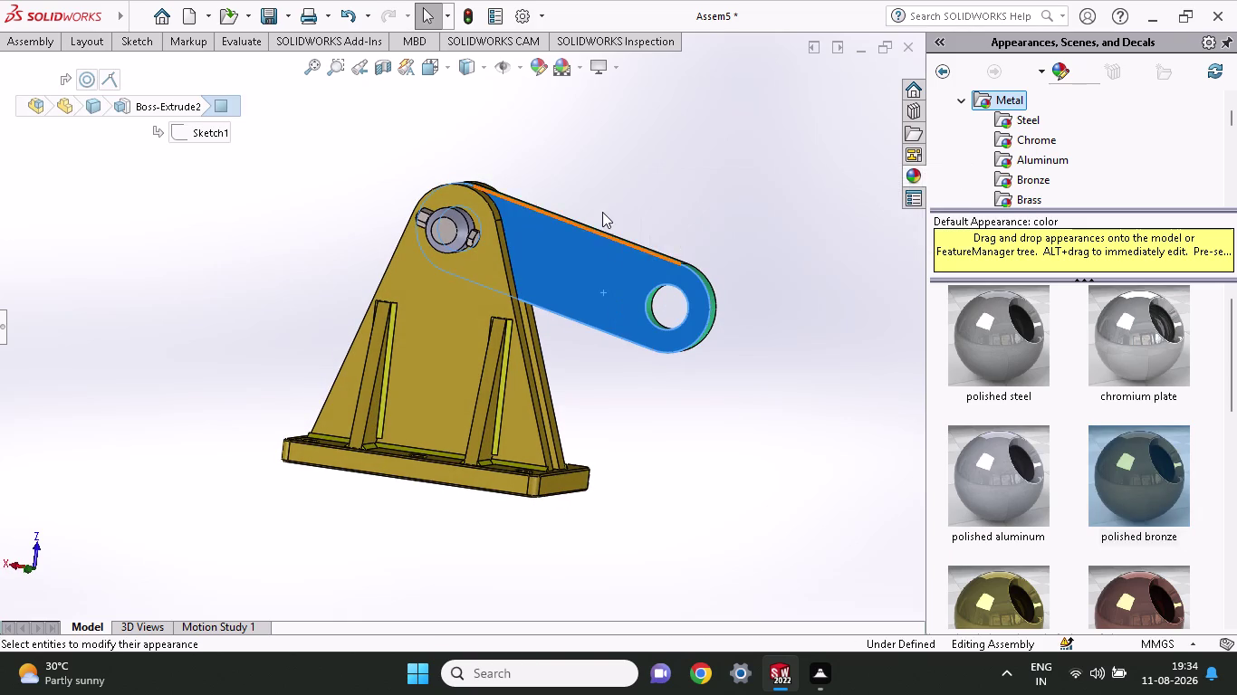
click(591, 256)
middle_drag(642, 370, 634, 420)
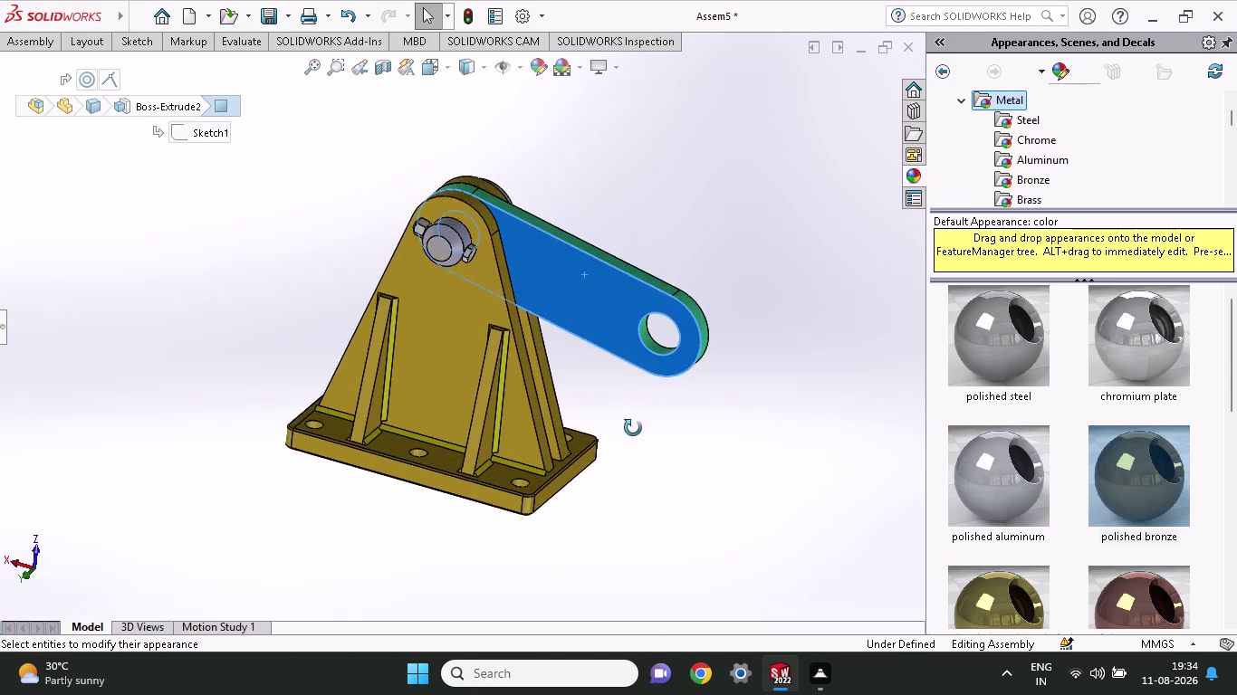
middle_drag(633, 420, 633, 441)
click(25, 41)
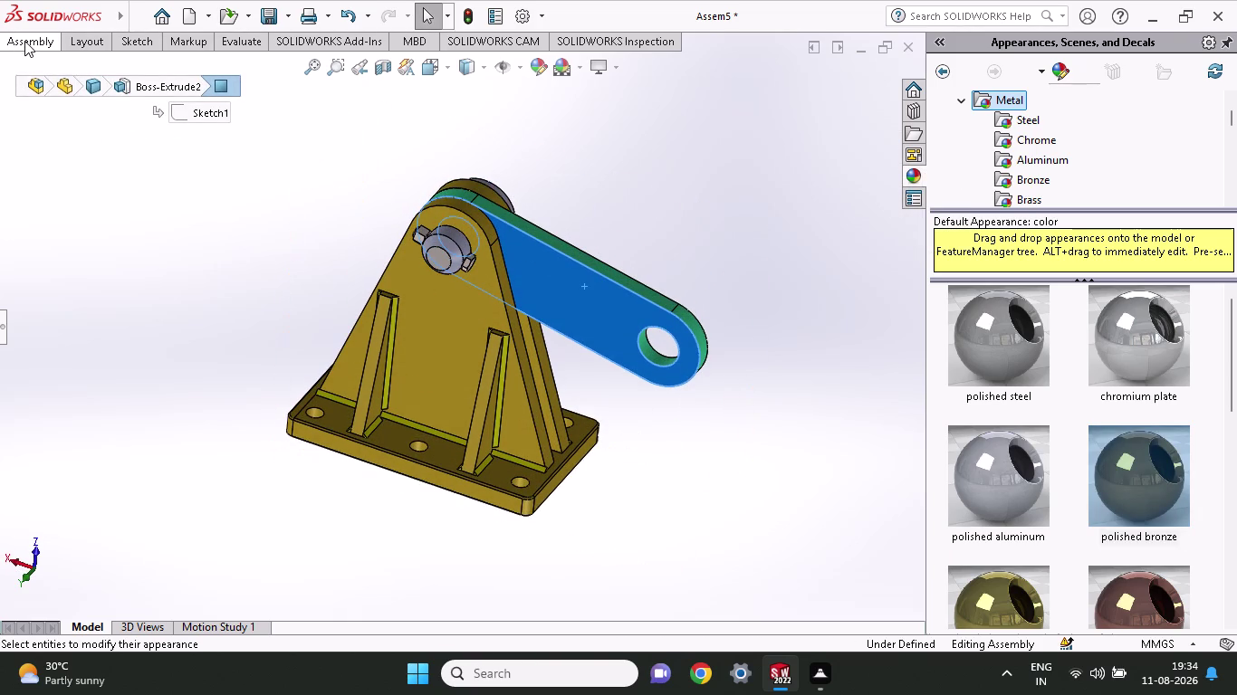
click(6, 311)
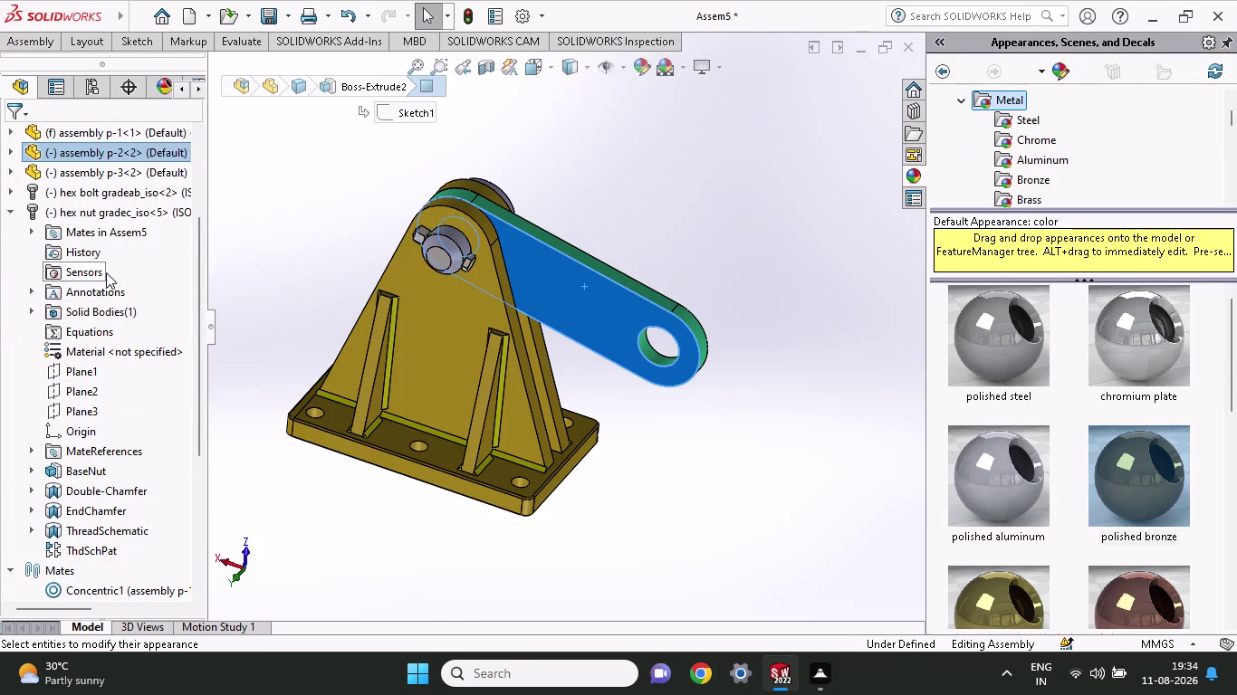
scroll(up, 3)
Open the lever arm's component-level colour appearance via its Appearances menu.
right_click(106, 273)
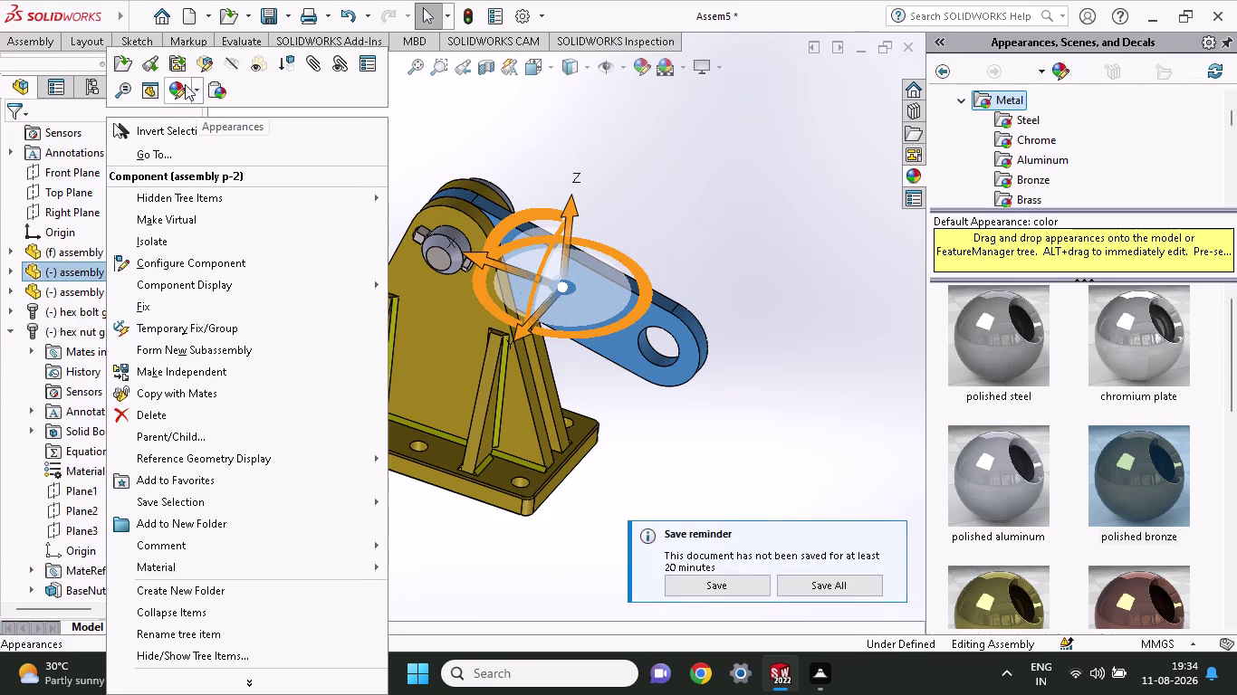
click(182, 89)
click(181, 81)
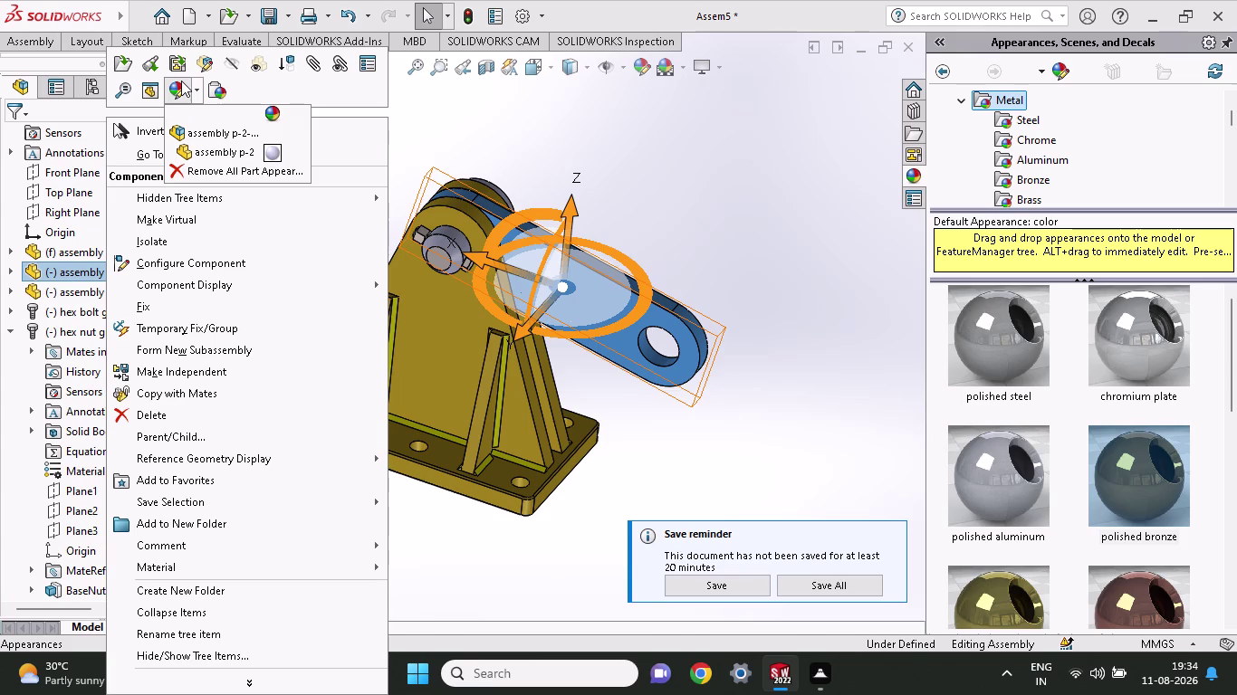
click(196, 140)
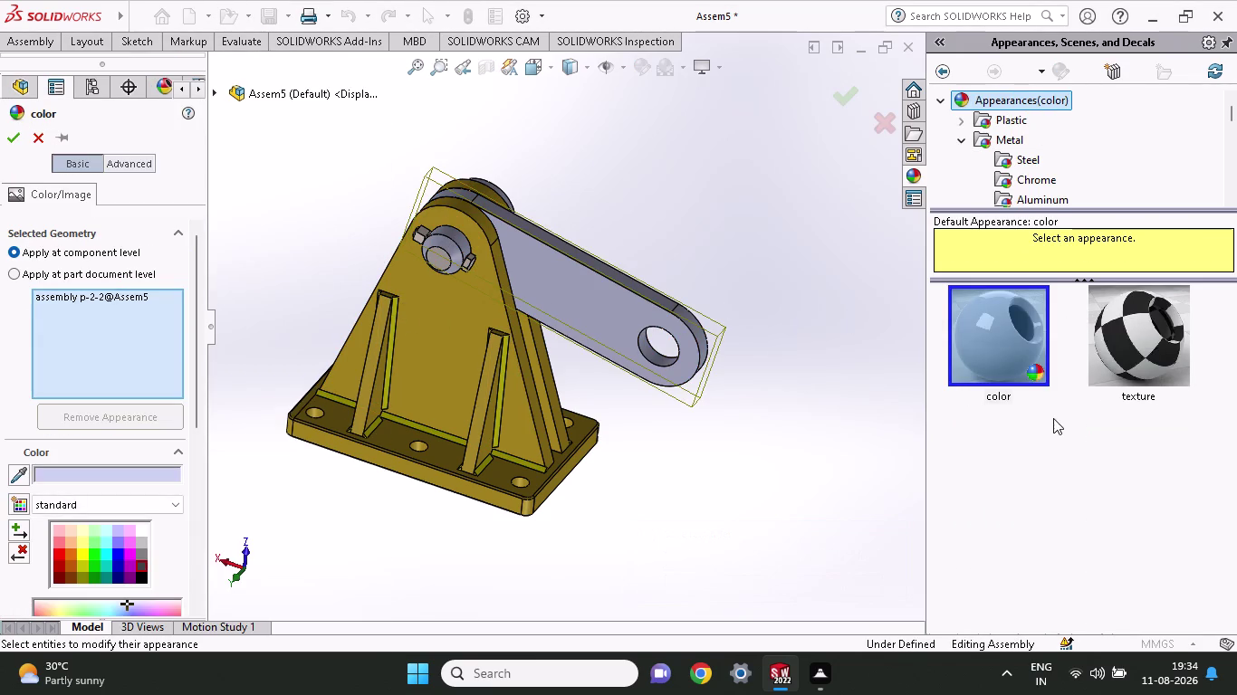
Try polished steel and then polished bronze on the lever arm.
click(1010, 138)
drag(1005, 353, 627, 302)
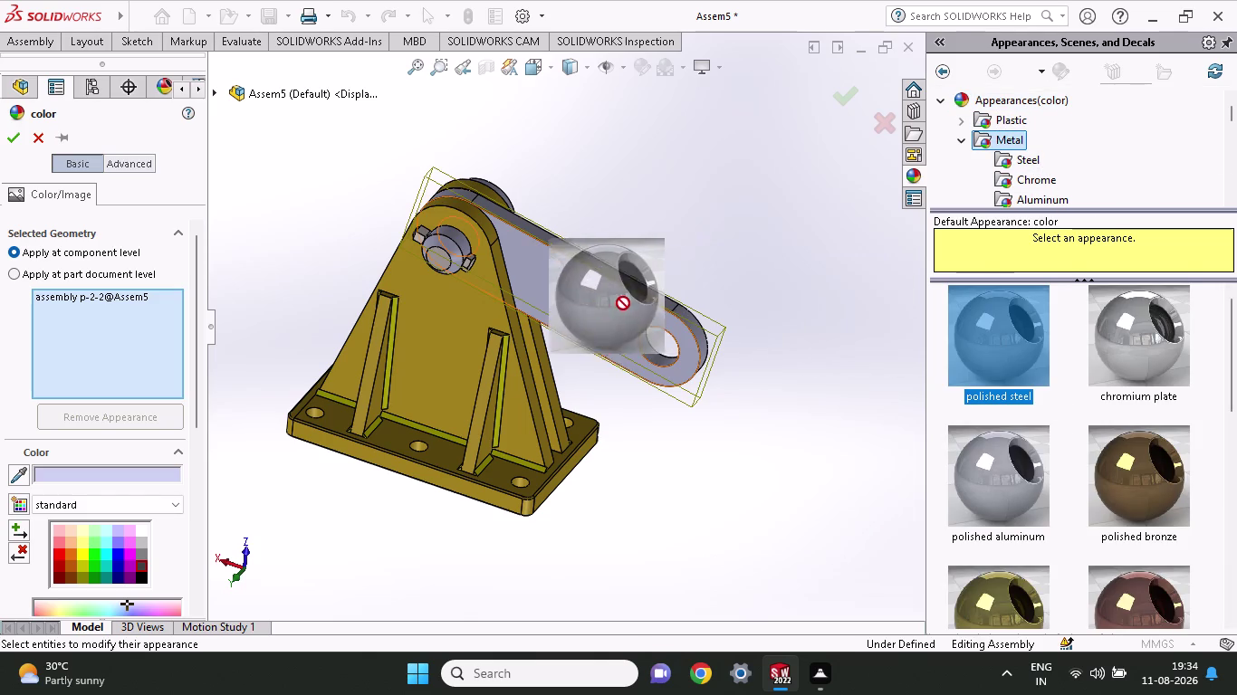
drag(627, 302, 623, 326)
middle_drag(690, 230, 702, 222)
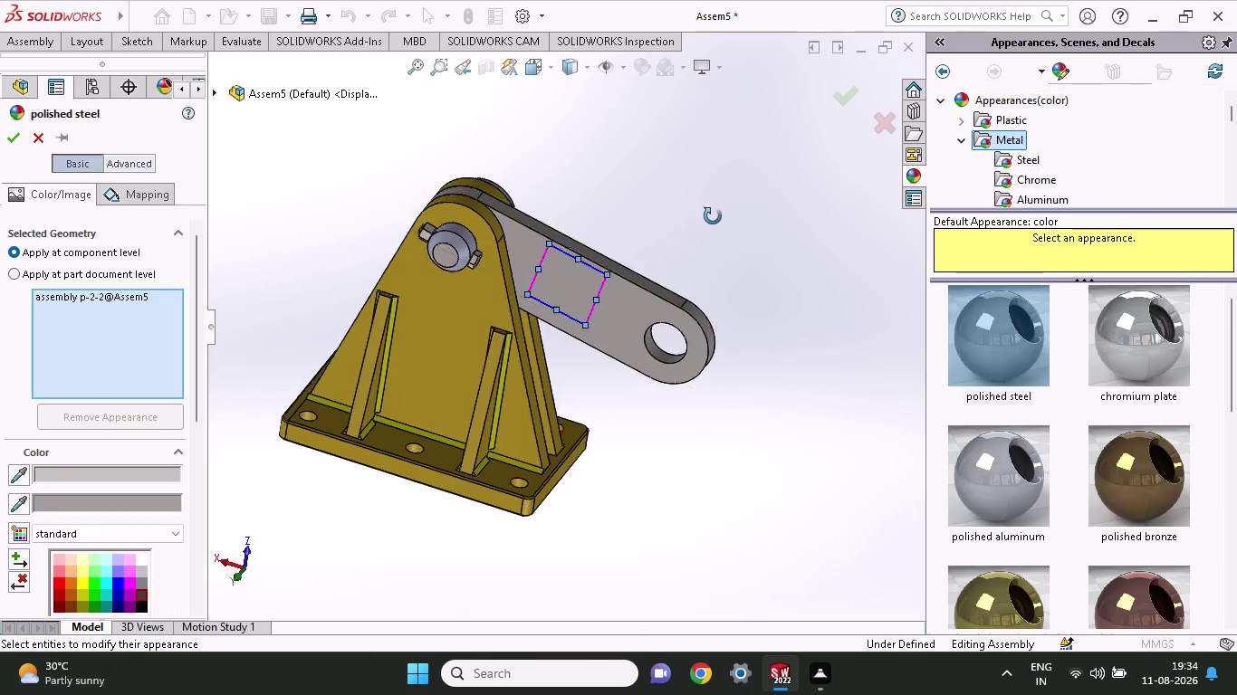
middle_drag(702, 222, 686, 183)
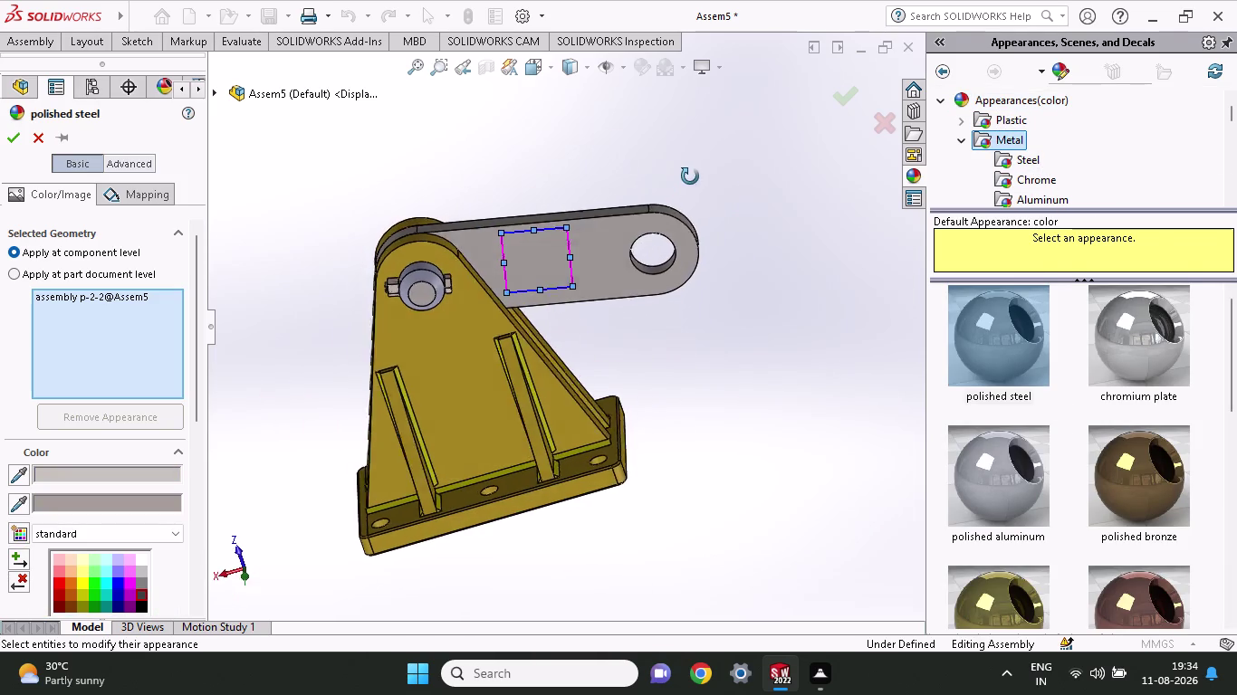
middle_drag(685, 183, 692, 174)
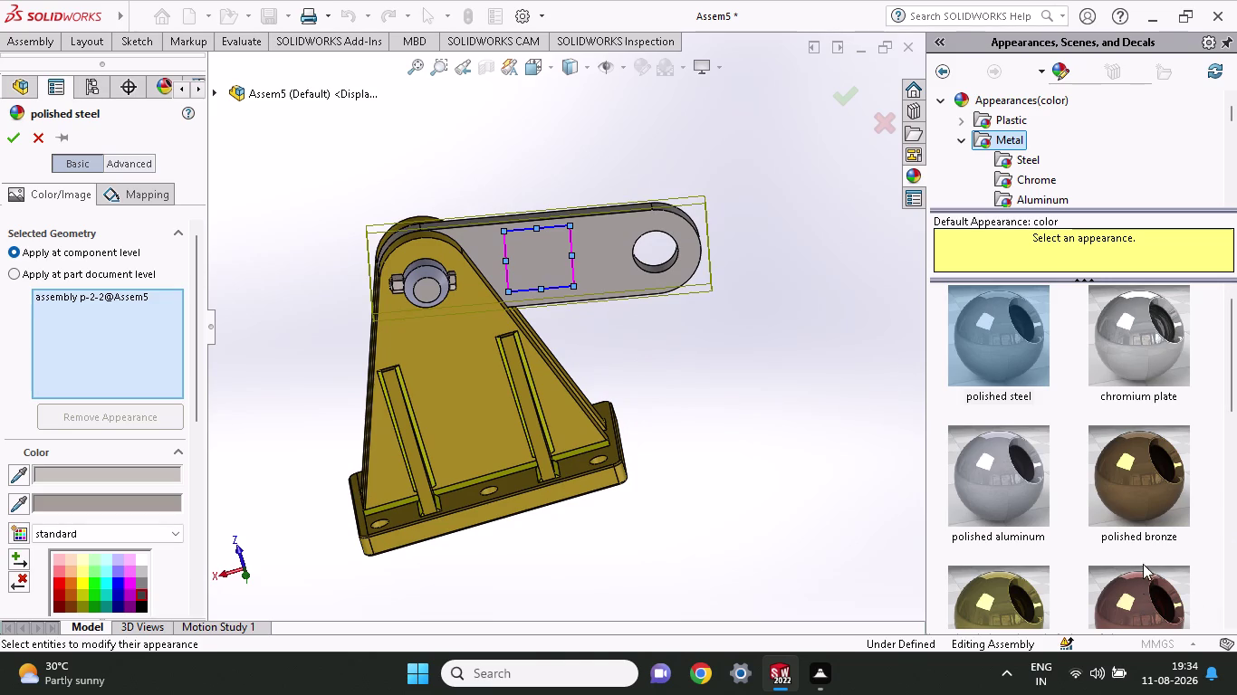
drag(1133, 480, 640, 251)
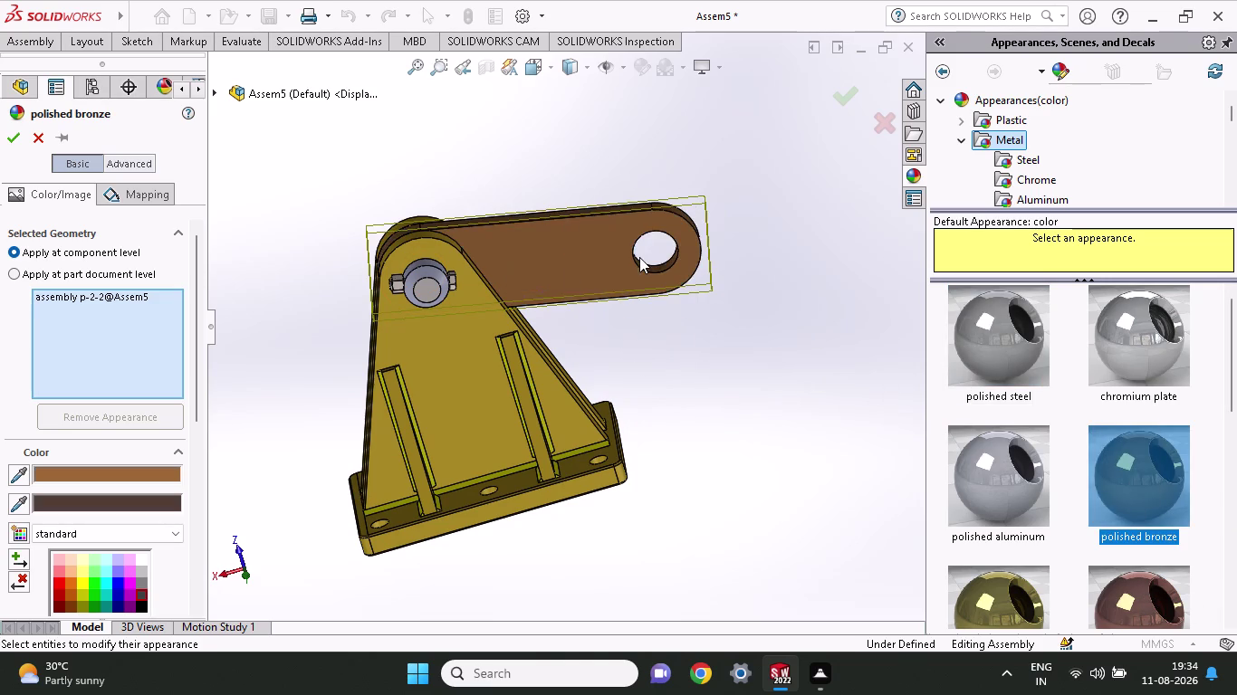
scroll(down, 3)
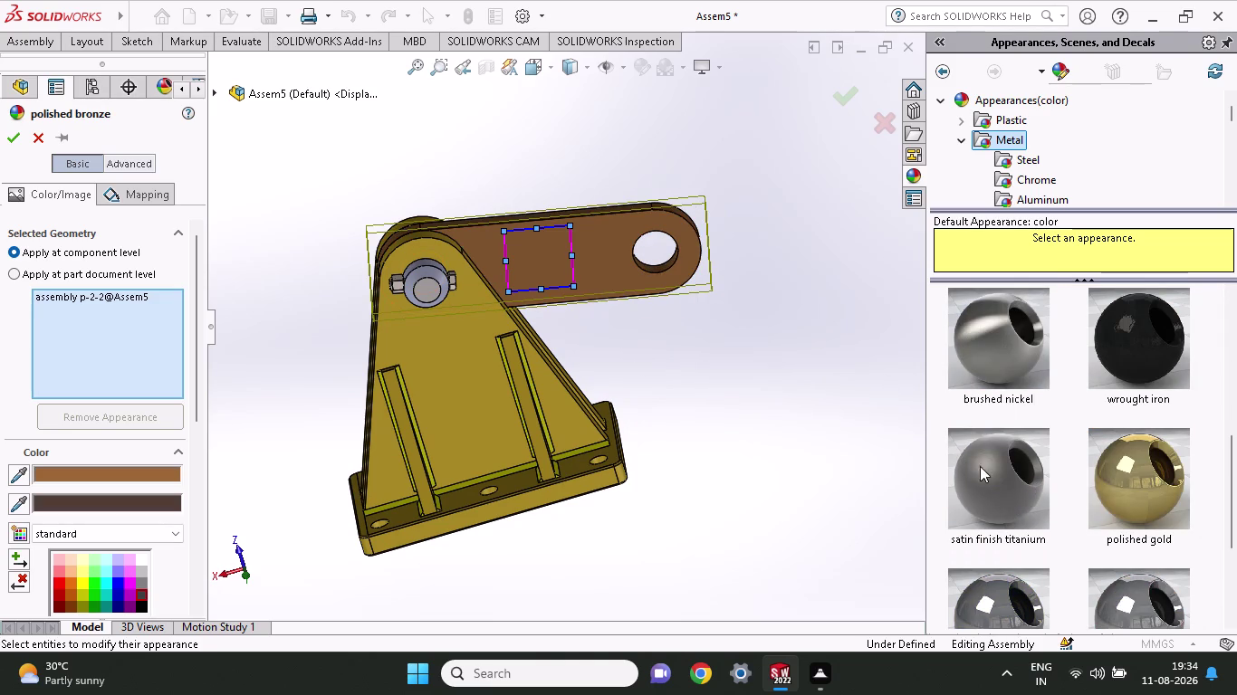
scroll(up, 3)
Try polished brass, then settle on polished gold for the lever arm and zoom in.
drag(981, 404, 494, 200)
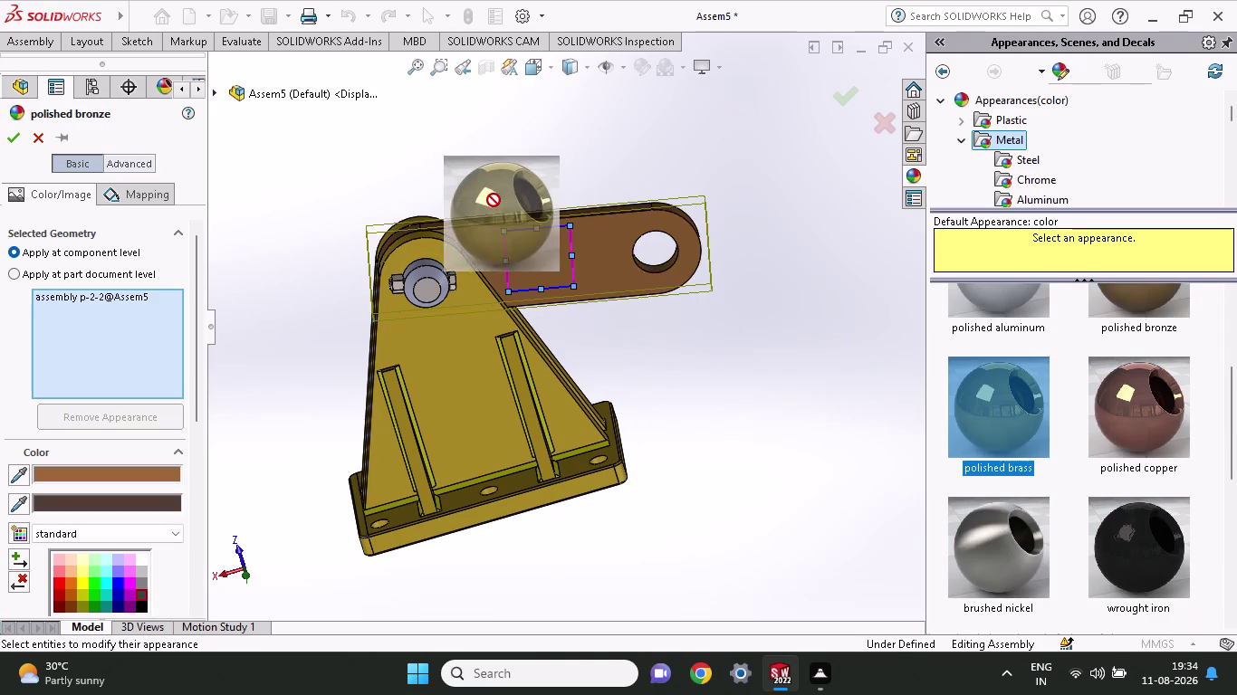
drag(494, 200, 544, 244)
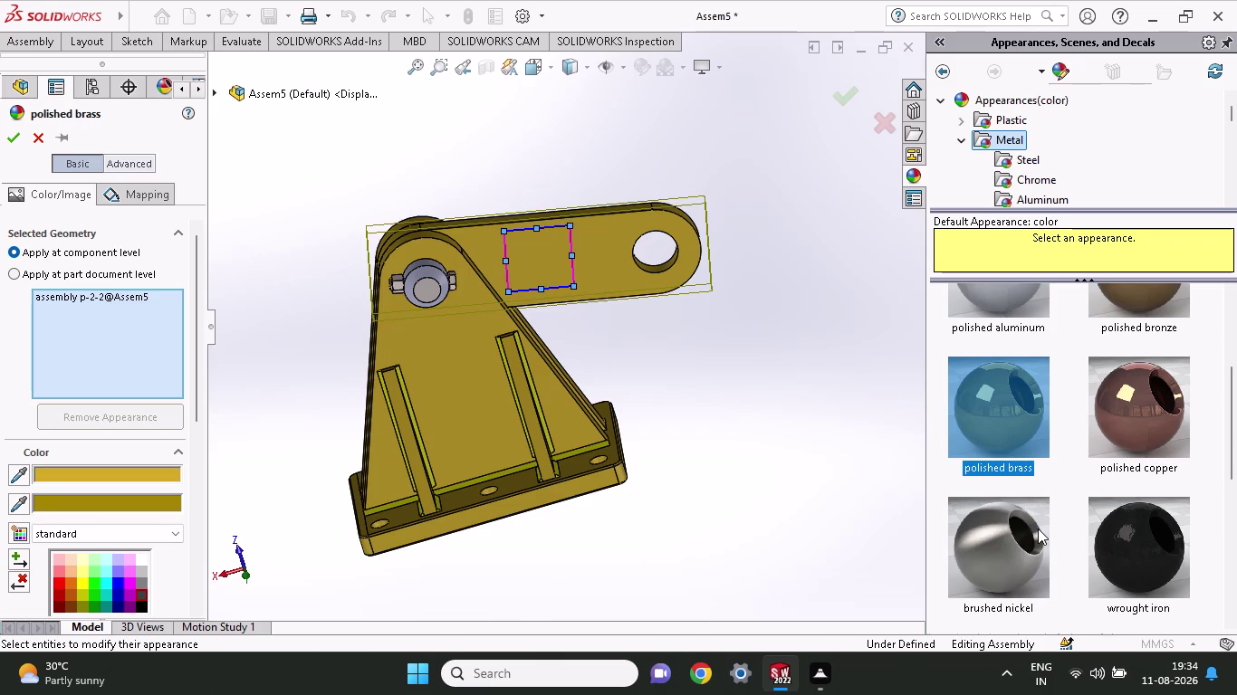
scroll(down, 3)
scroll(down, 3)
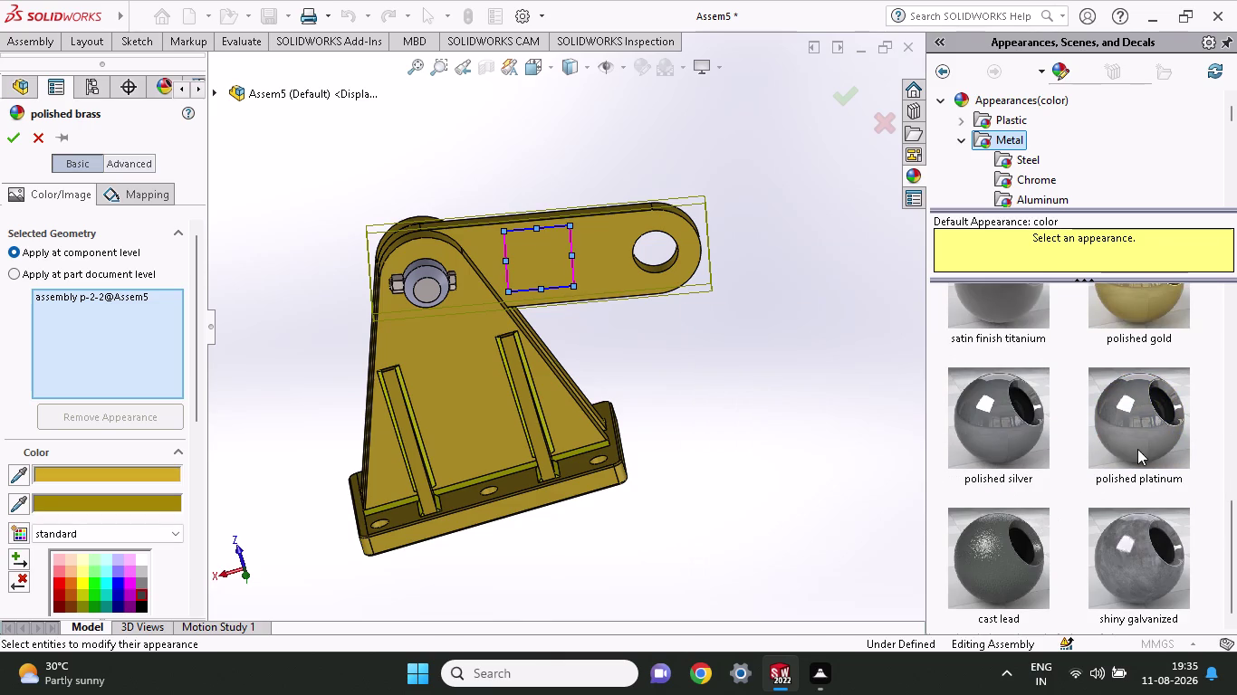
scroll(up, 3)
drag(1137, 469, 588, 212)
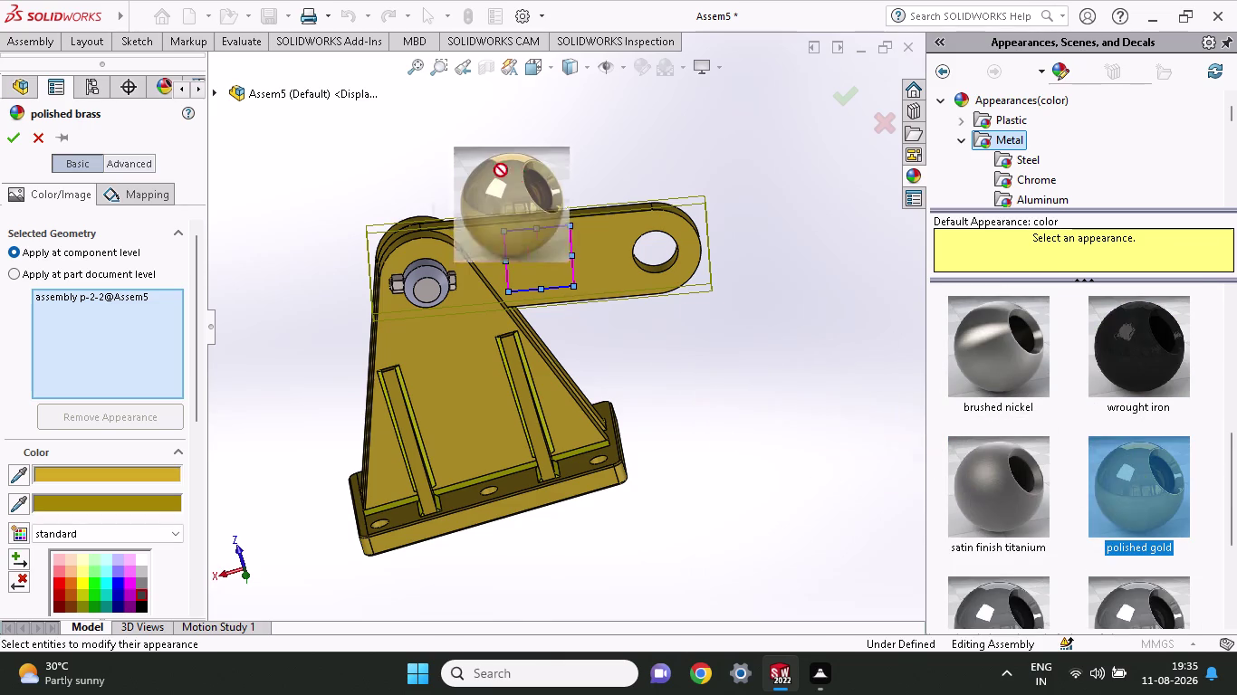
drag(588, 212, 594, 255)
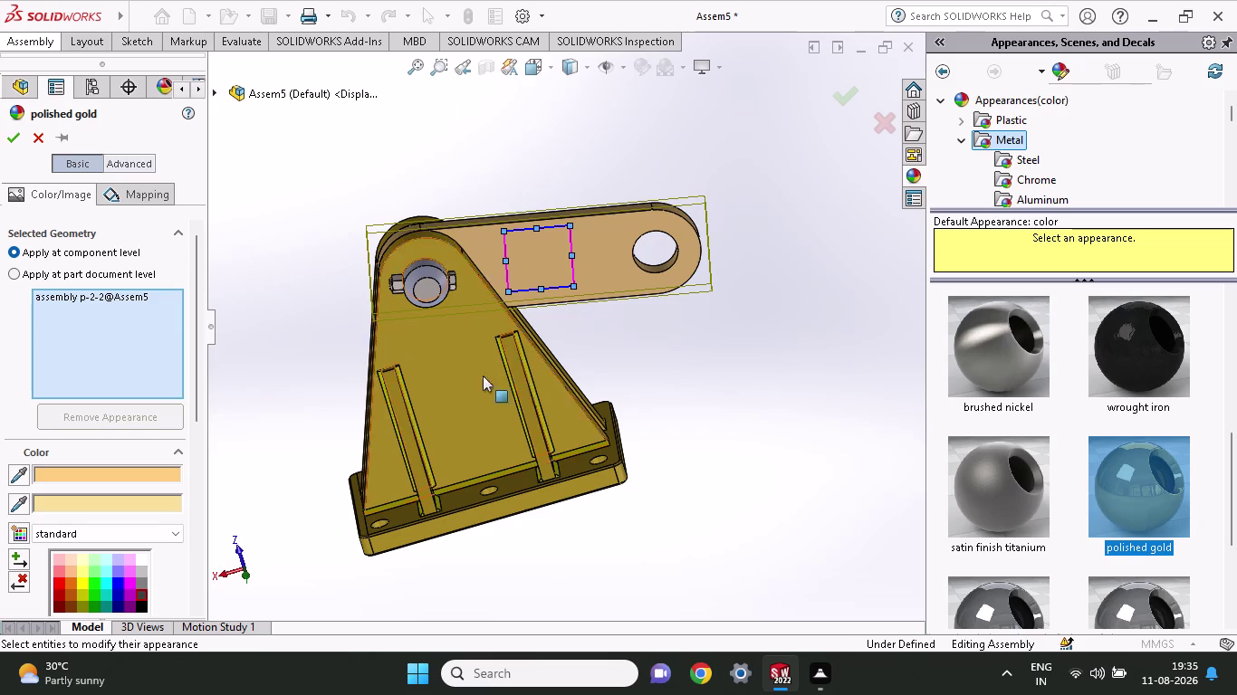
scroll(down, 3)
scroll(down, 3)
scroll(down, 3)
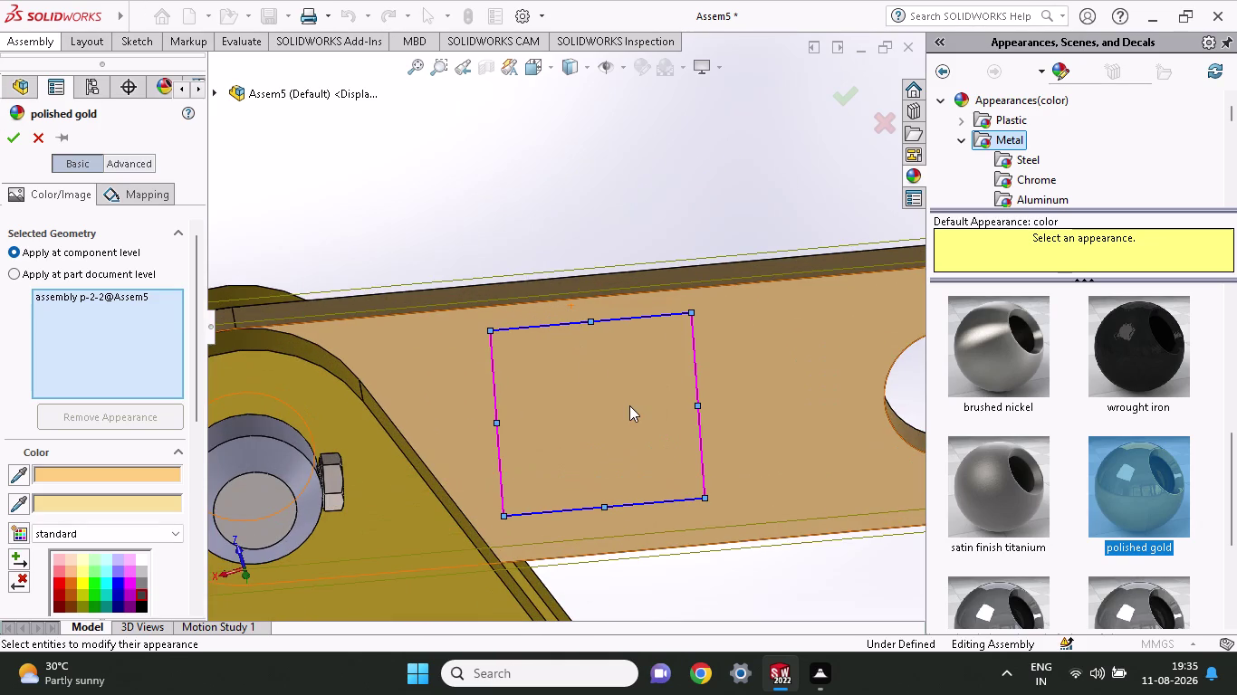
scroll(down, 3)
scroll(down, 3)
scroll(down, 3)
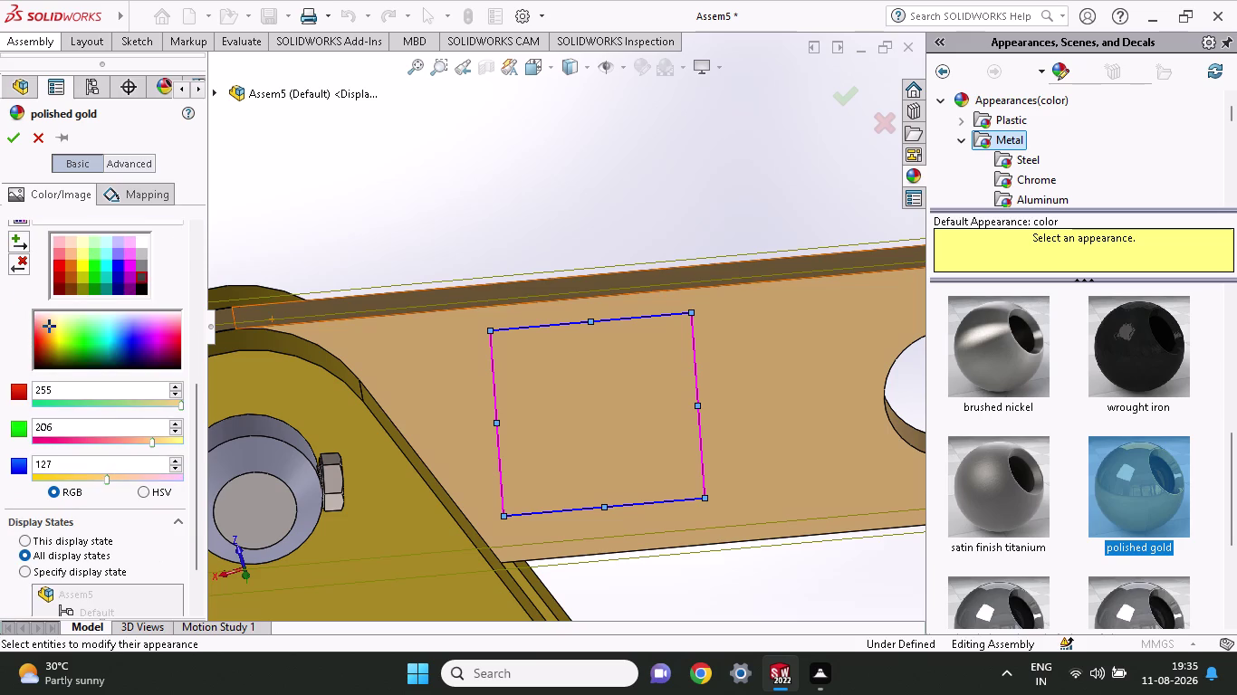
scroll(down, 3)
scroll(up, 3)
scroll(up, 3)
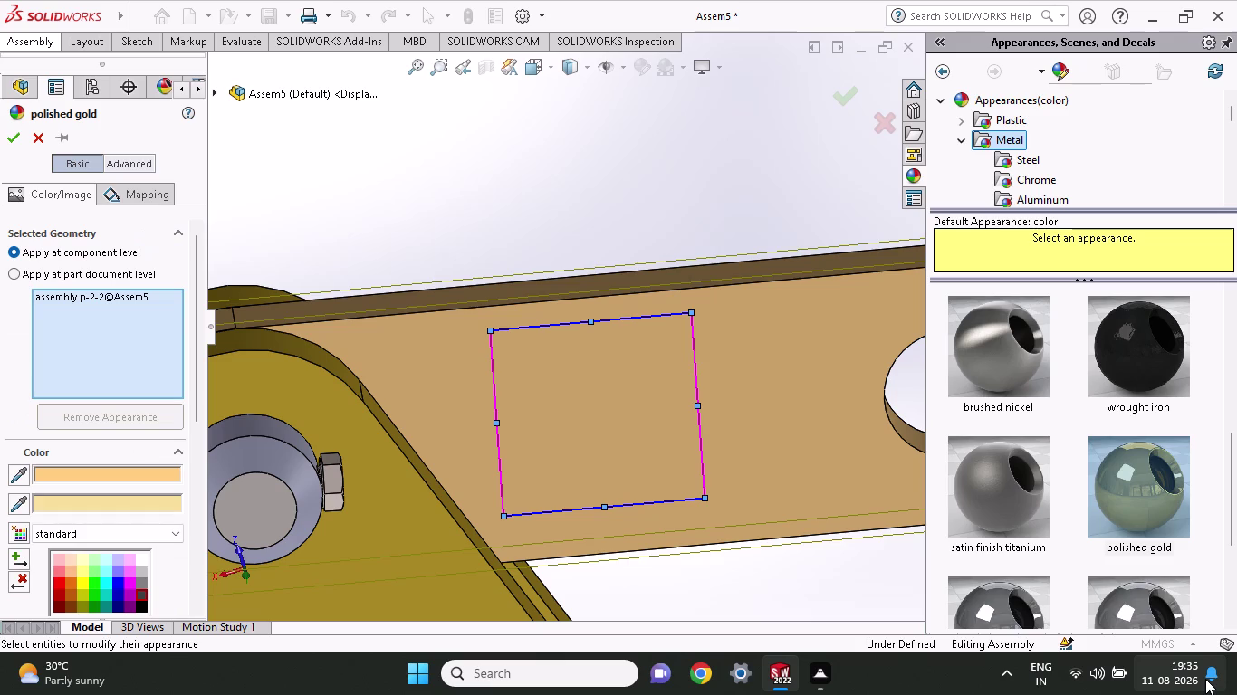
Browse to the Organic > Gemstones appearance collection.
scroll(down, 3)
scroll(down, 3)
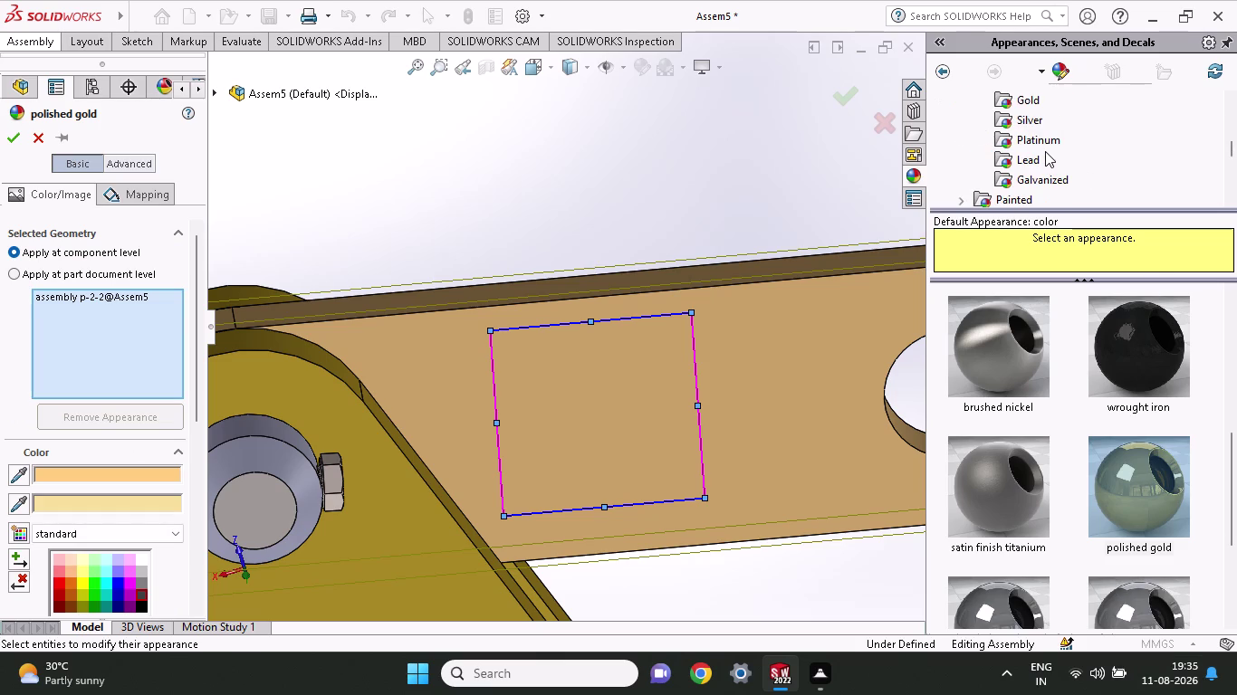
scroll(down, 3)
scroll(down, 3)
scroll(down, 3)
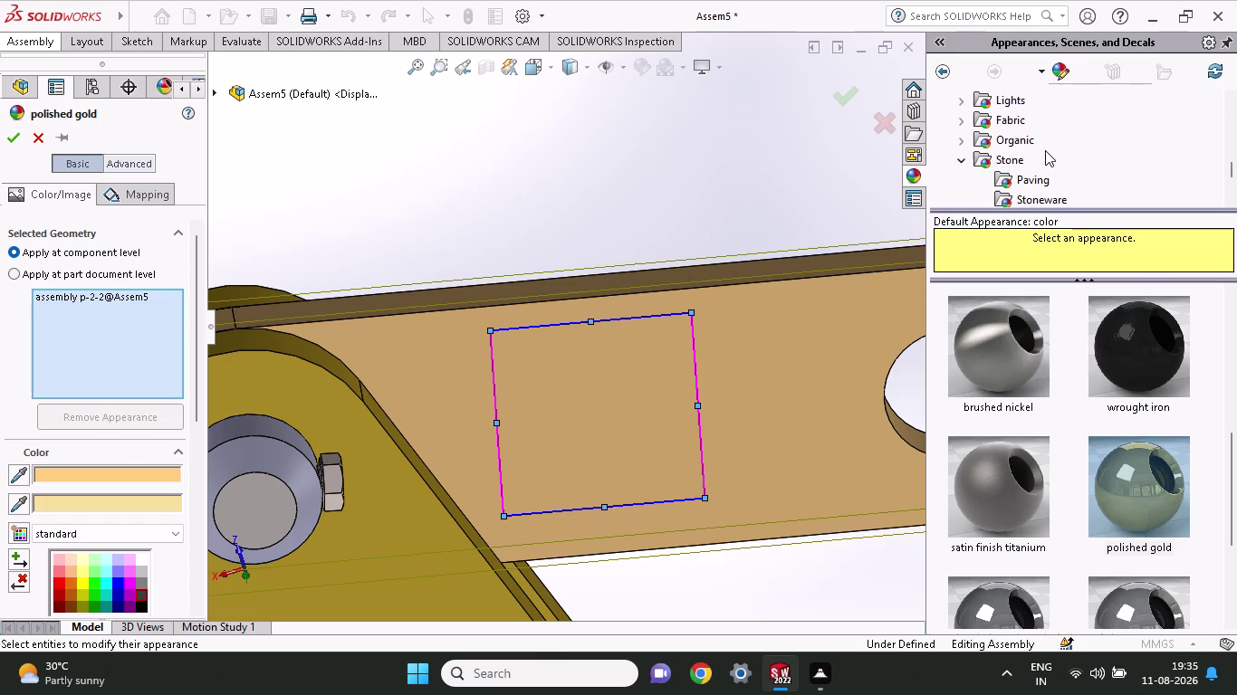
click(1024, 137)
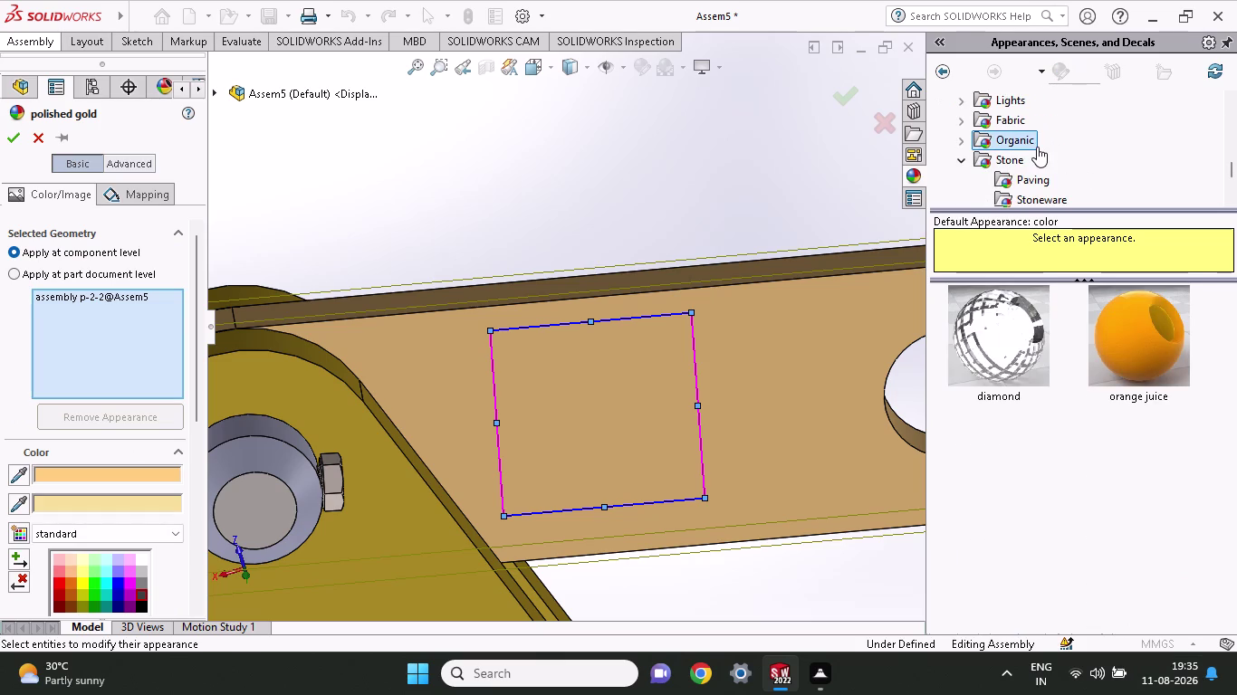
click(1022, 141)
scroll(down, 3)
scroll(up, 3)
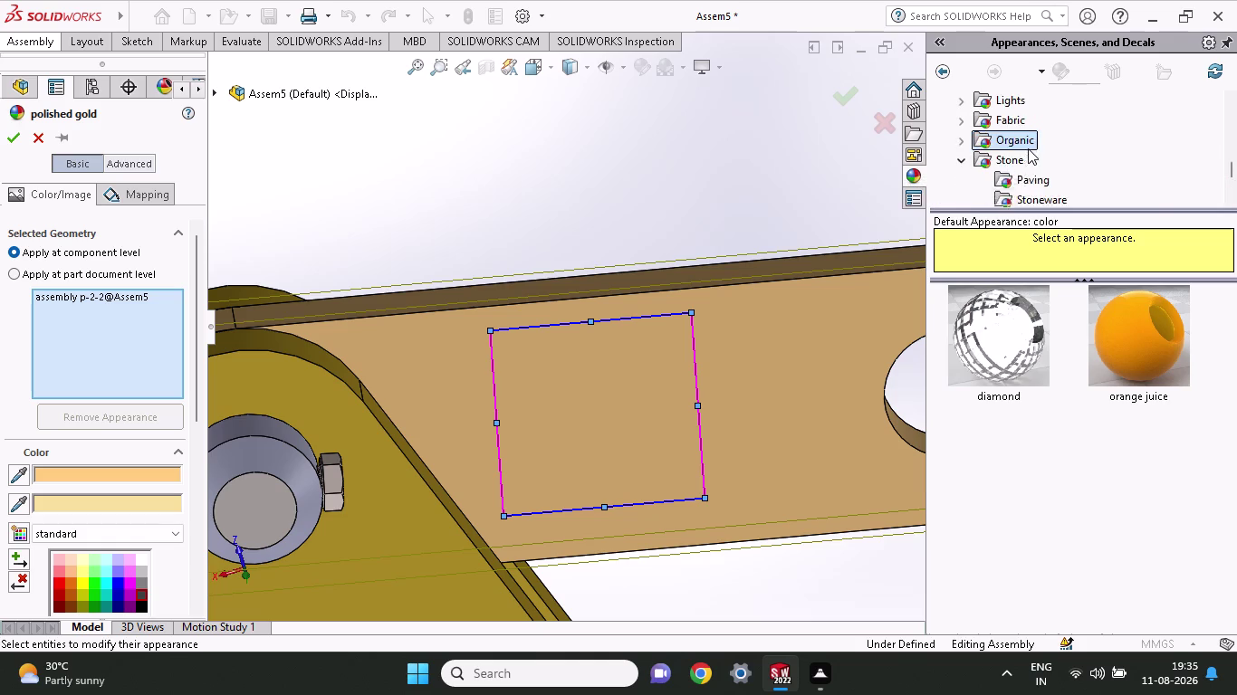
scroll(up, 3)
scroll(down, 3)
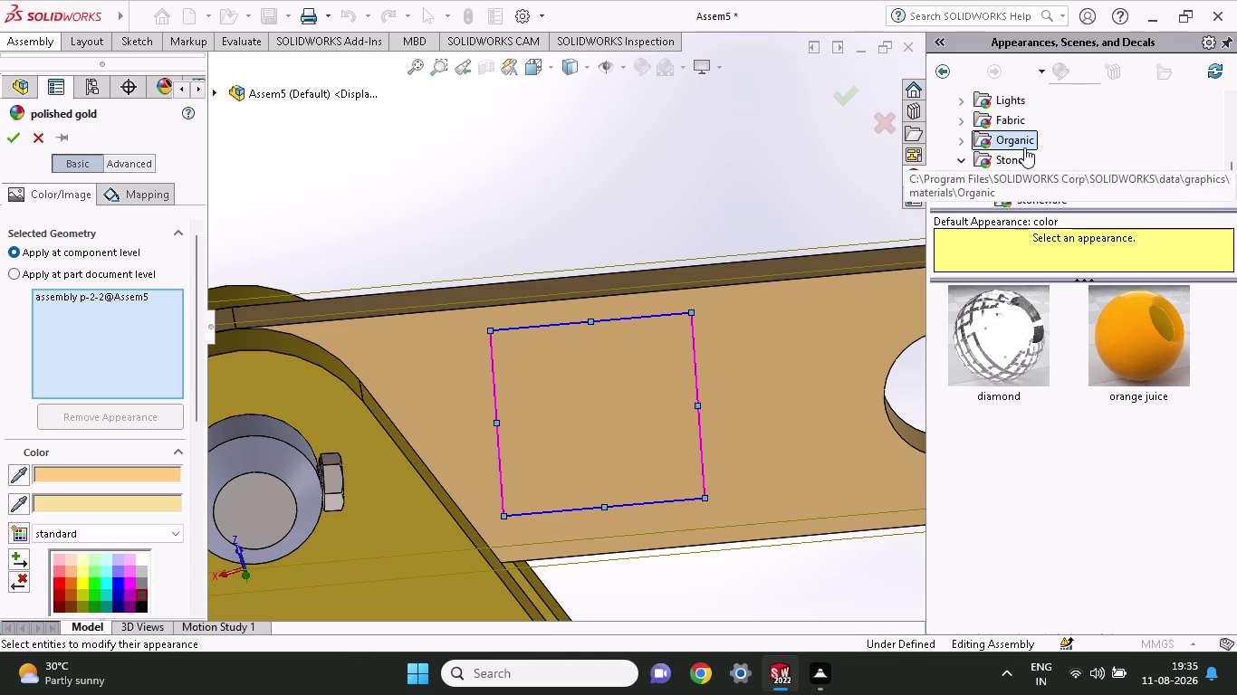
double_click(1024, 145)
scroll(down, 3)
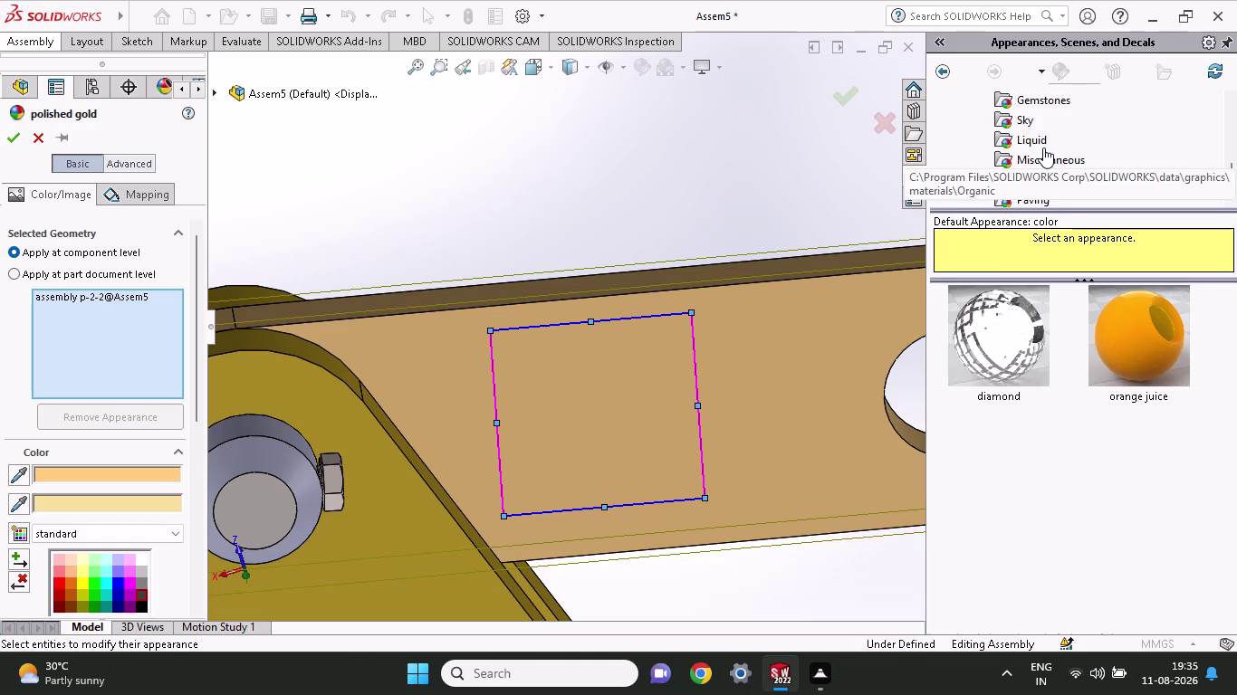
scroll(up, 3)
double_click(1045, 156)
double_click(1045, 156)
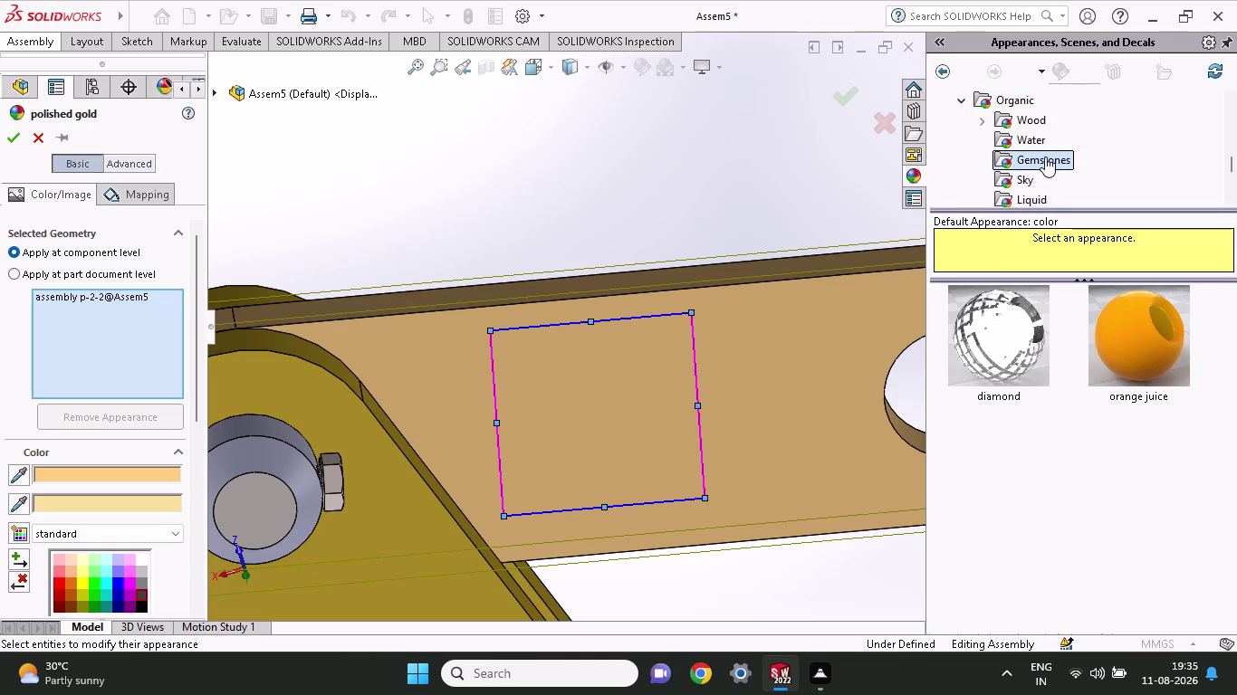
scroll(down, 3)
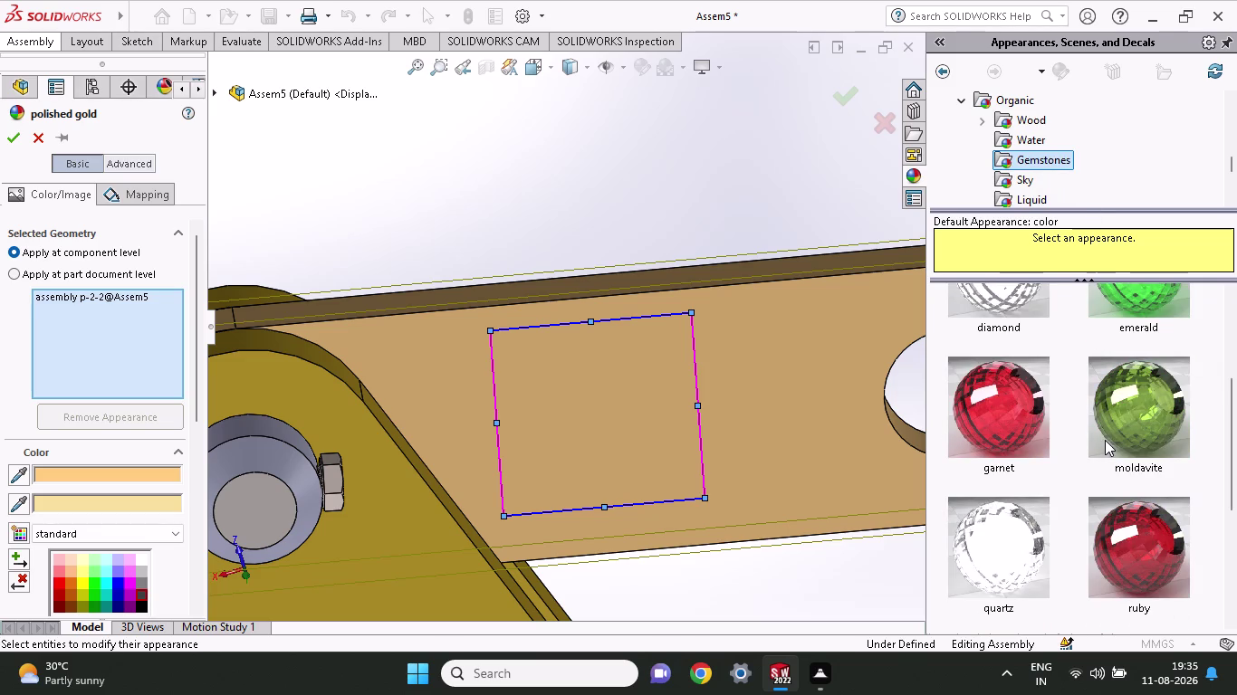
scroll(down, 3)
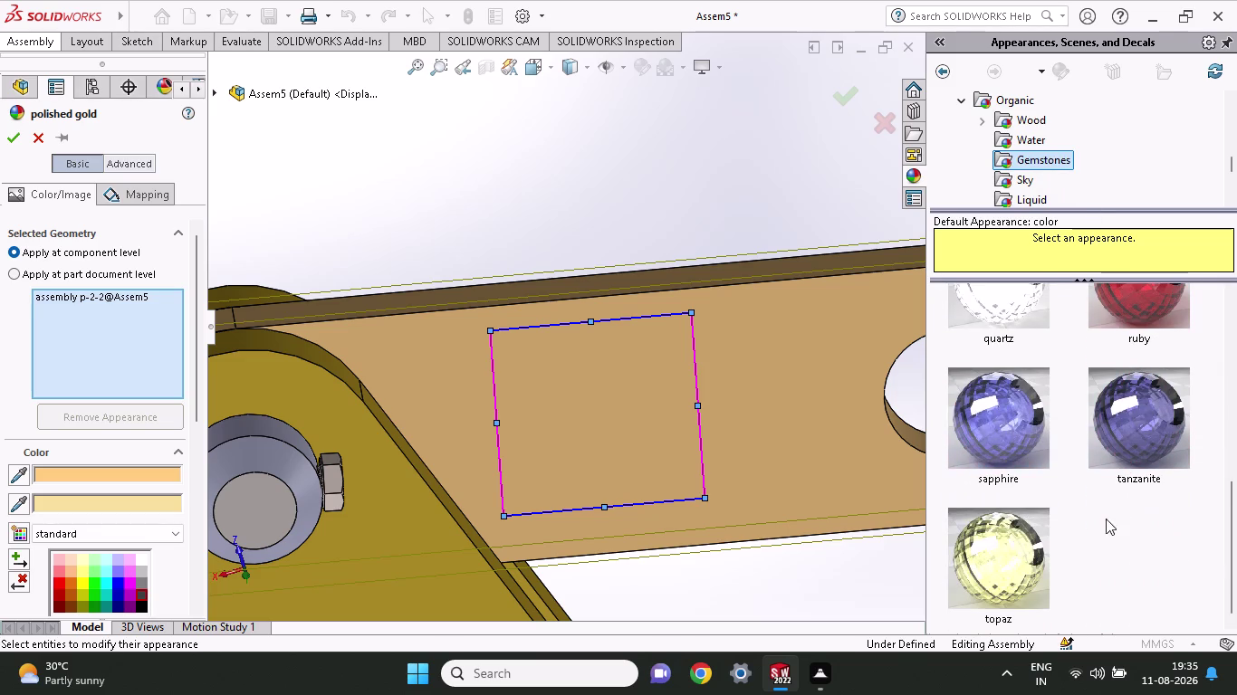
Apply topaz to the lever arm and confirm the appearance.
drag(1007, 549, 732, 403)
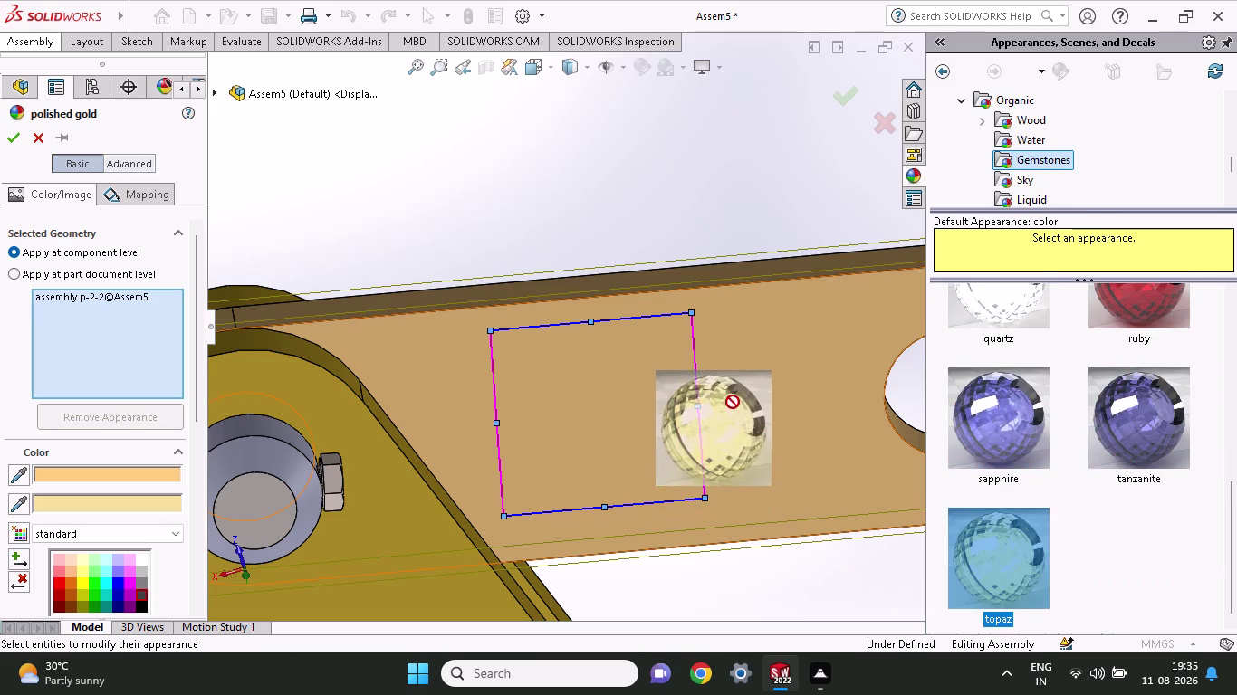
drag(732, 403, 733, 399)
scroll(up, 3)
middle_drag(769, 231, 796, 229)
scroll(up, 3)
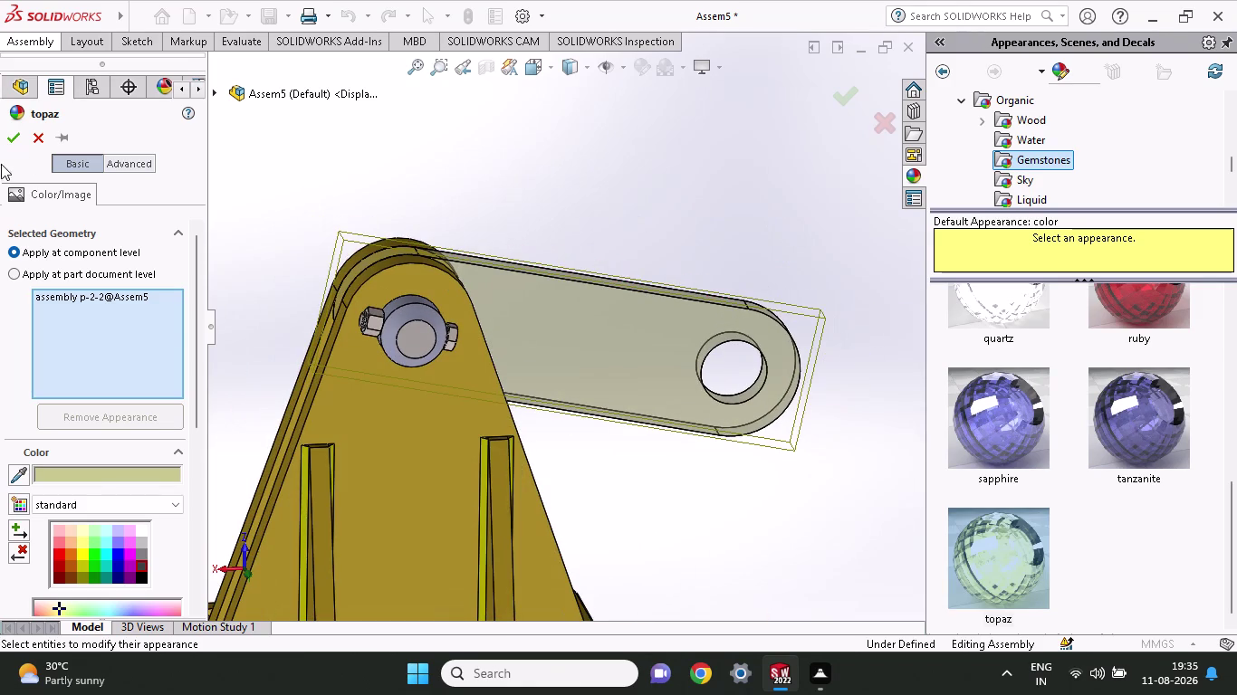
click(6, 133)
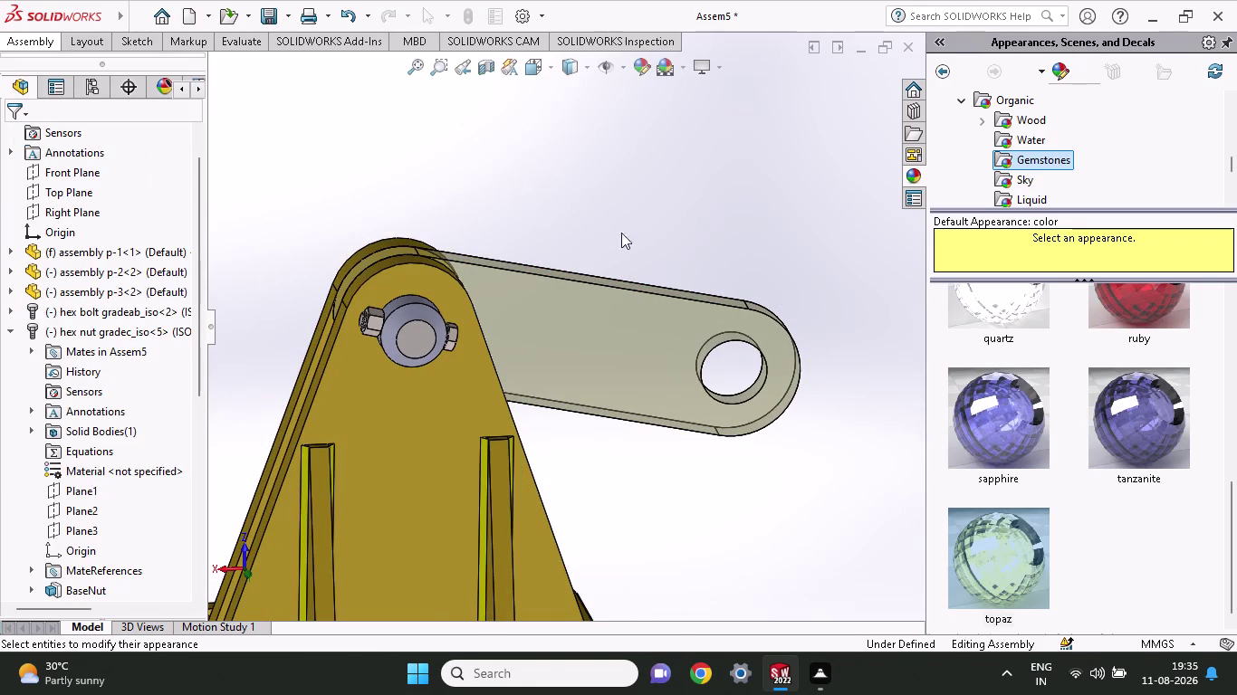
scroll(up, 3)
scroll(up, 3)
middle_drag(681, 230, 638, 278)
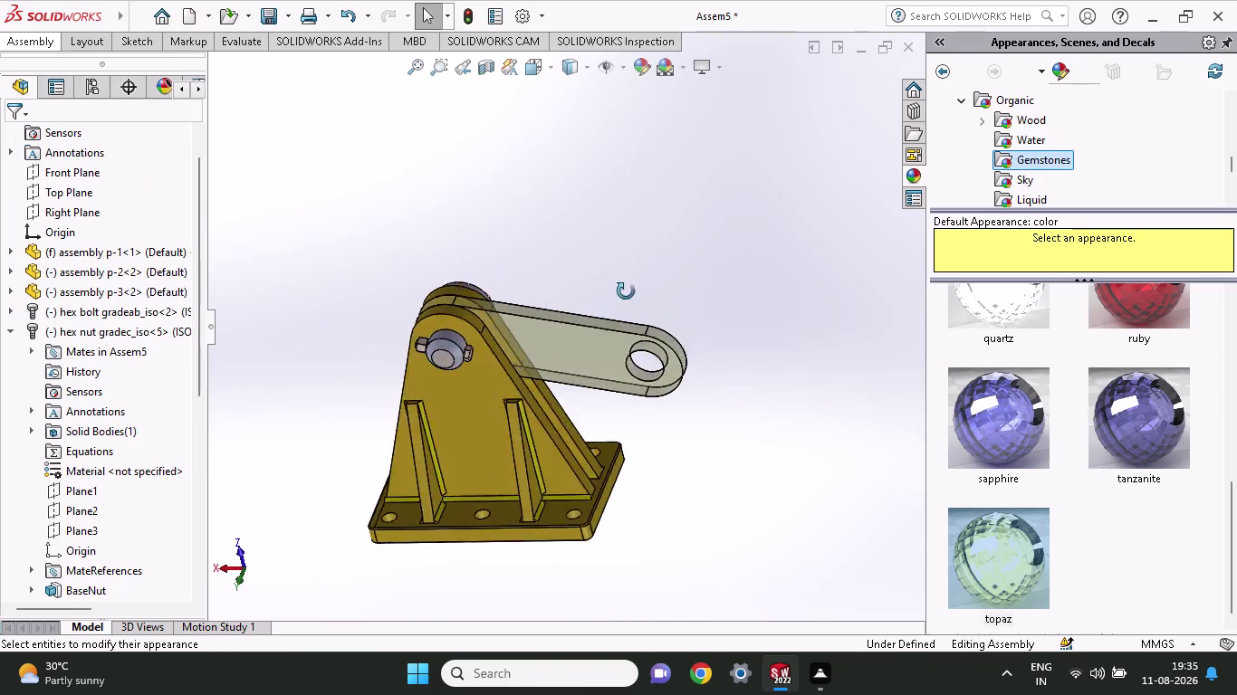
middle_drag(637, 278, 668, 221)
scroll(down, 3)
middle_drag(612, 258, 435, 444)
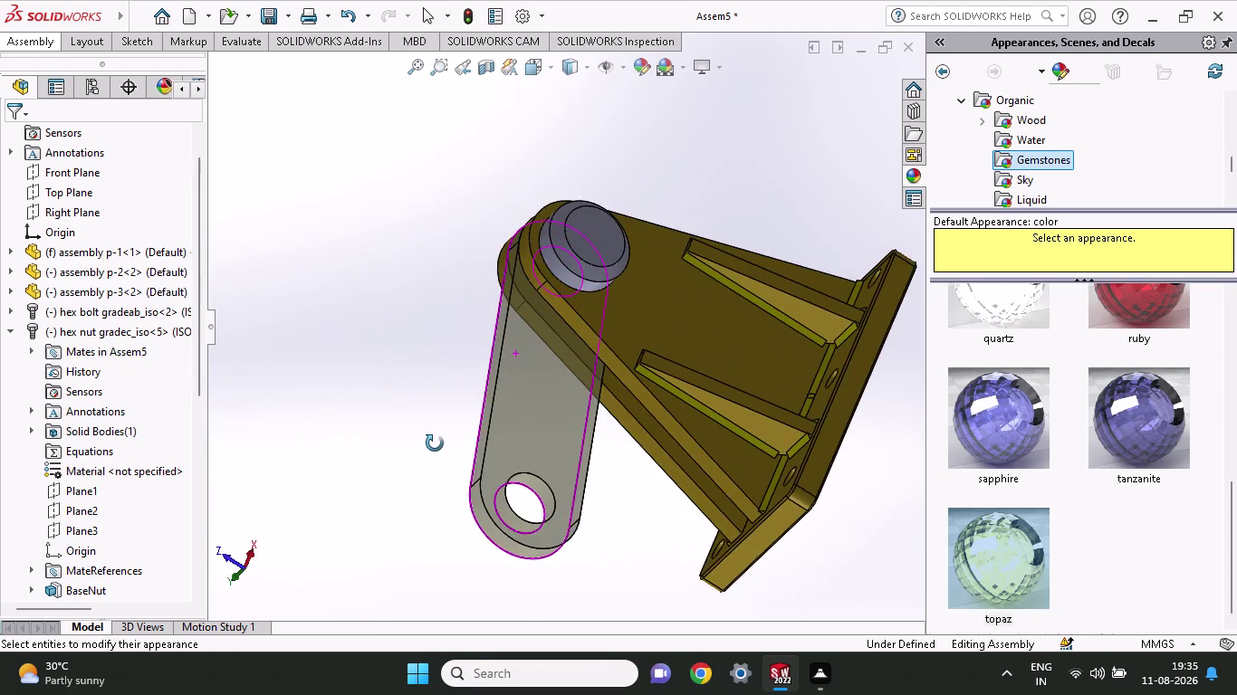
middle_drag(435, 443, 625, 330)
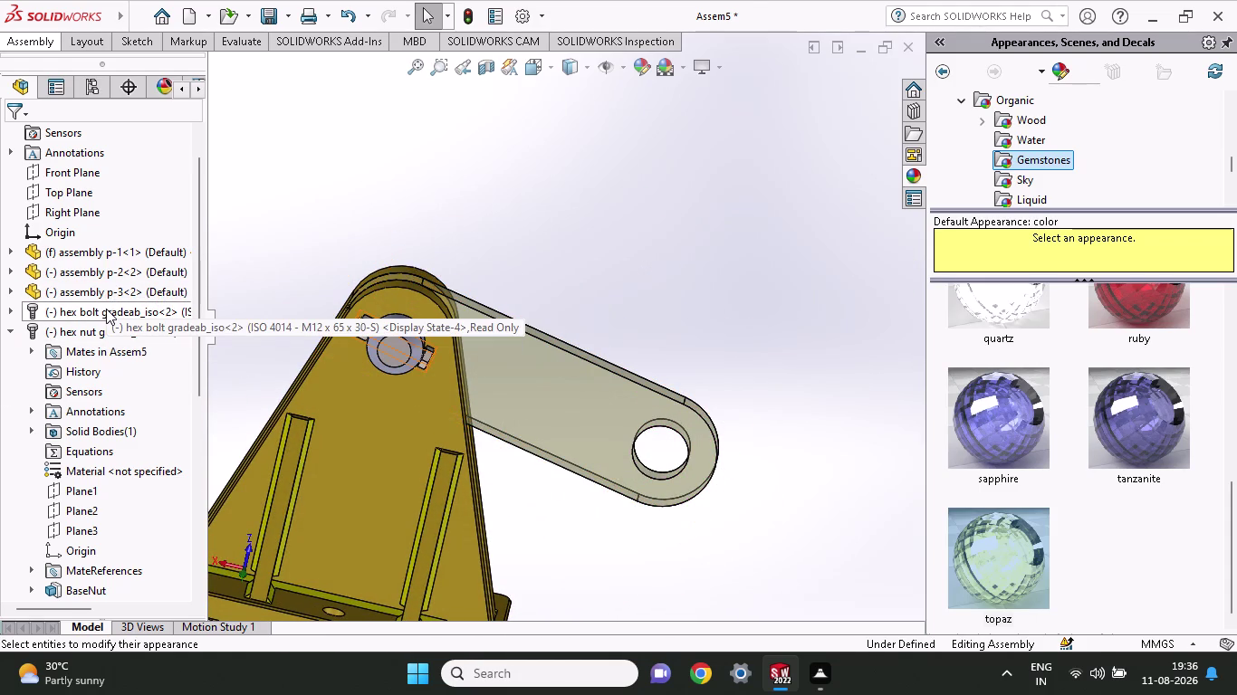
scroll(up, 3)
Open the component-level colour appearance editor for the base bracket (assembly p-1).
right_click(107, 255)
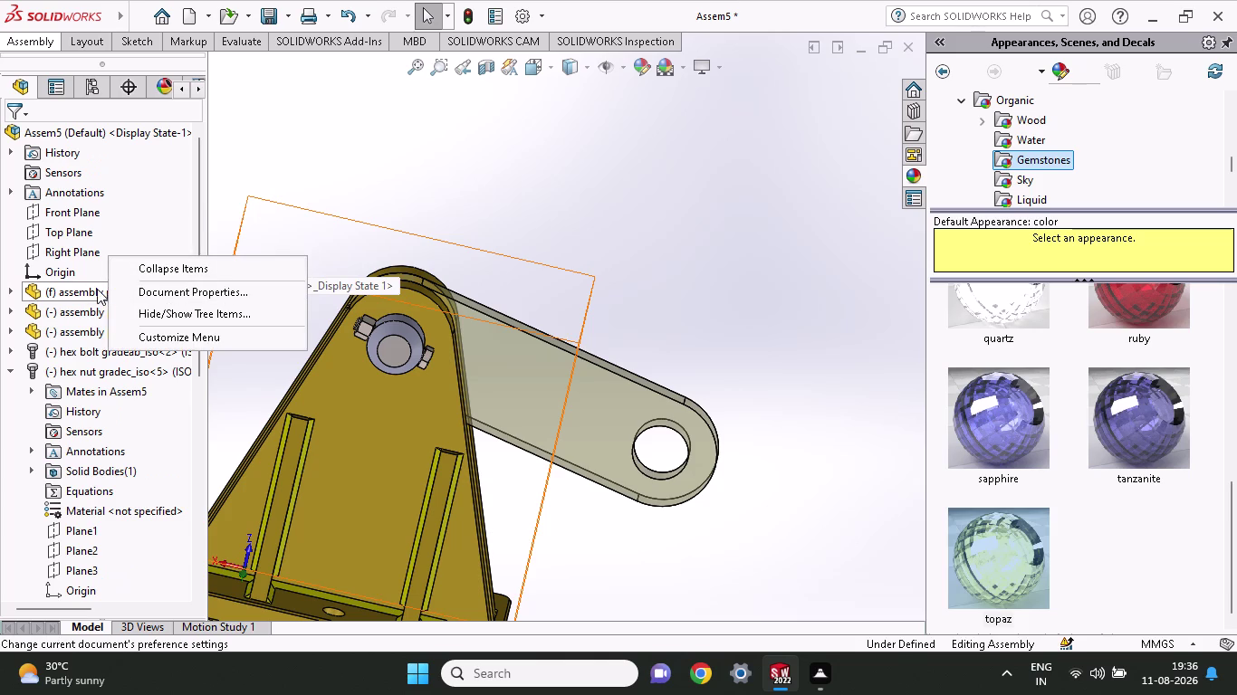
click(93, 291)
right_click(94, 291)
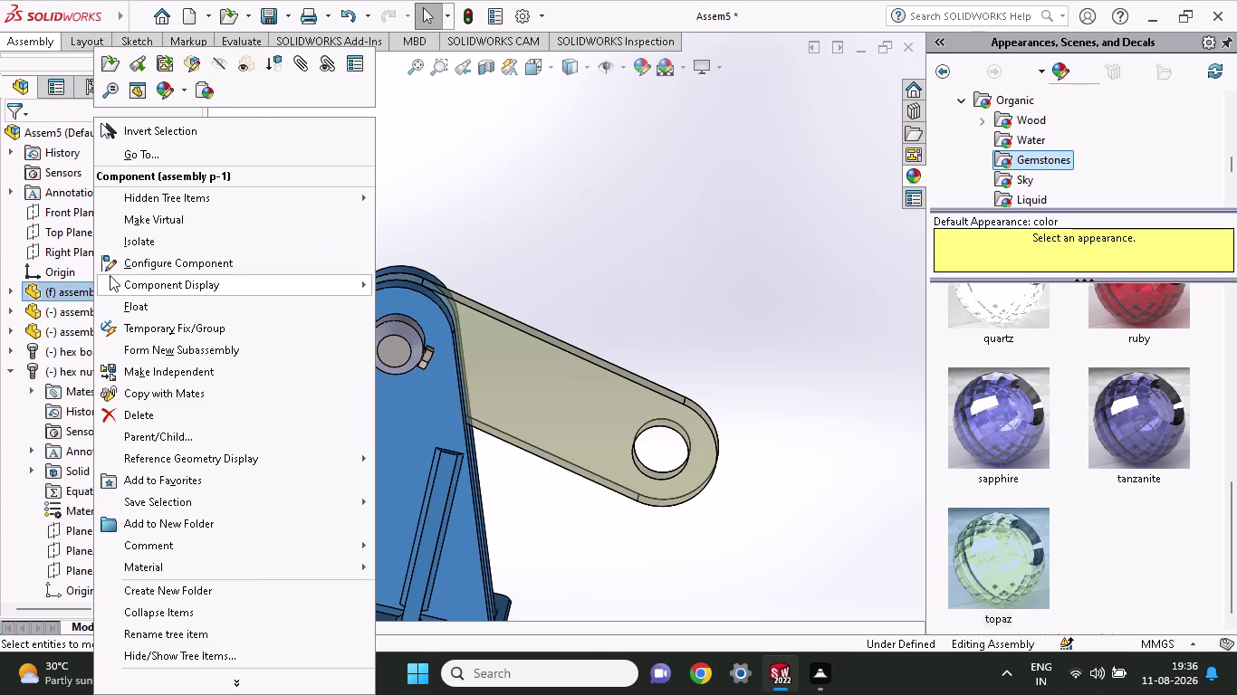
click(175, 88)
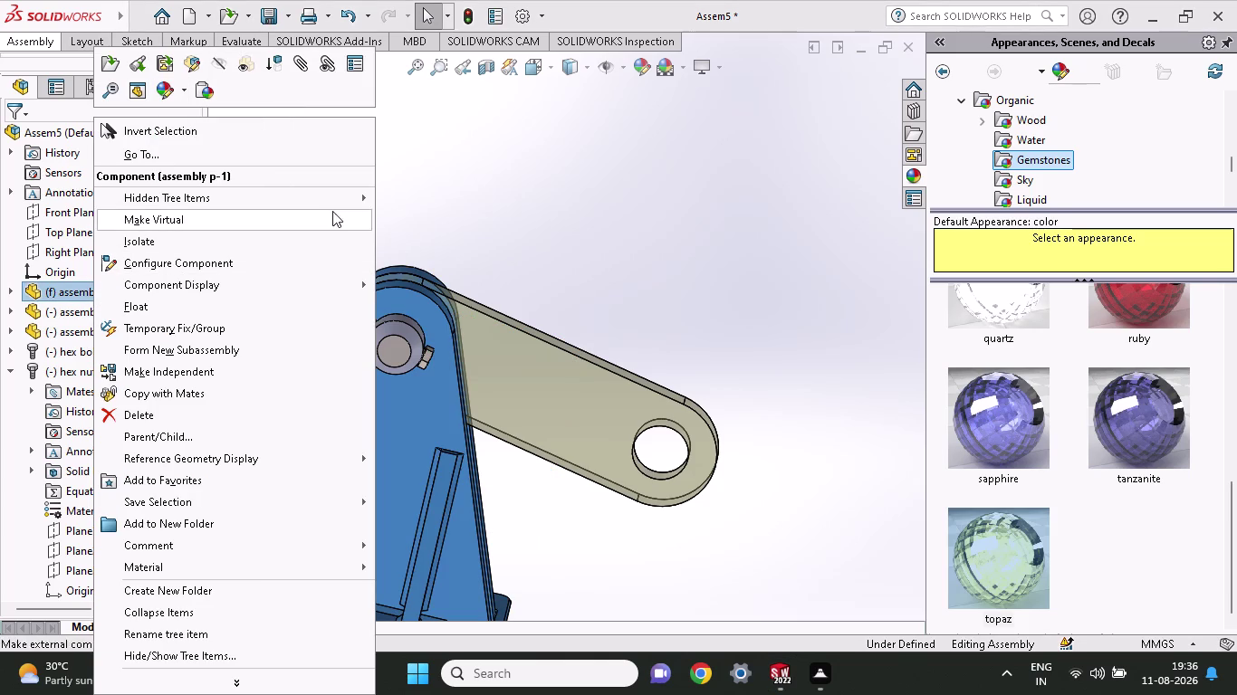
click(167, 80)
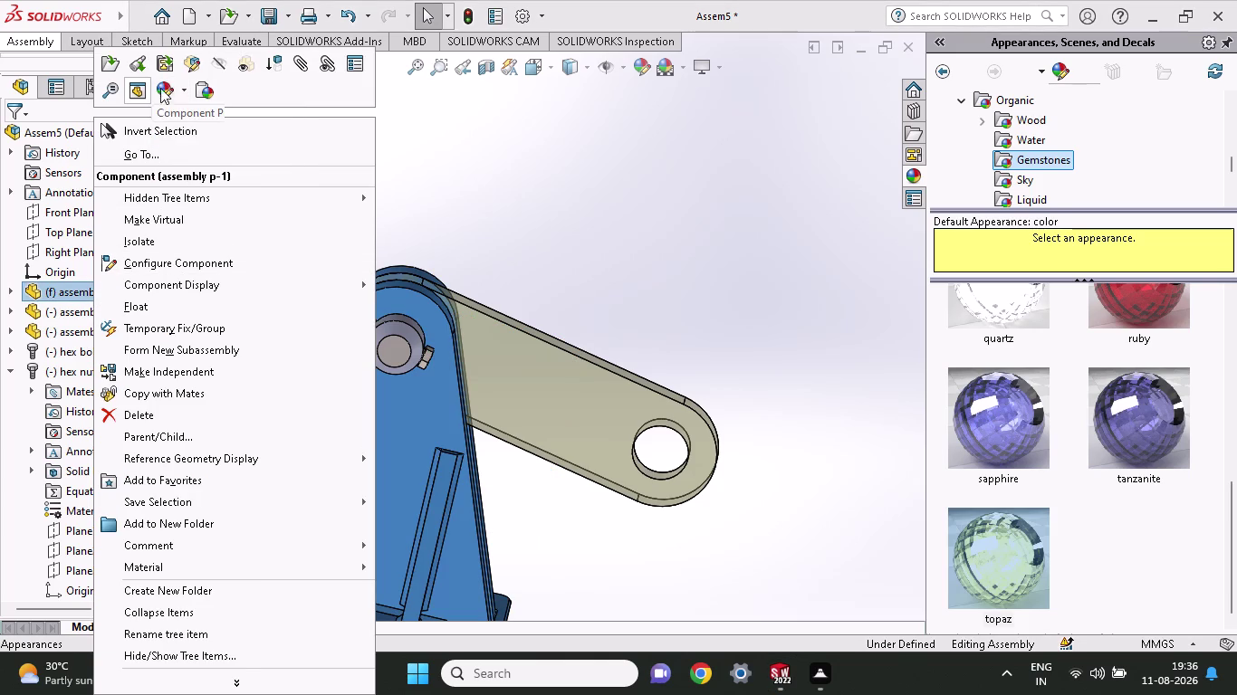
click(171, 98)
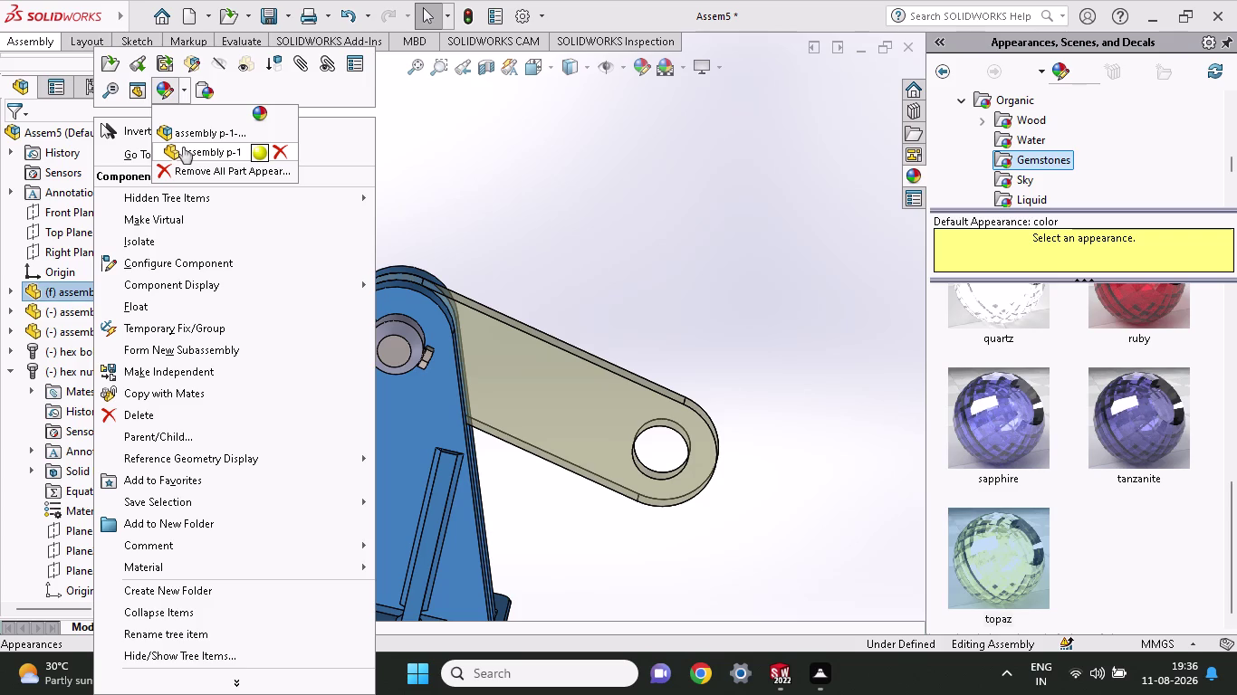
click(185, 139)
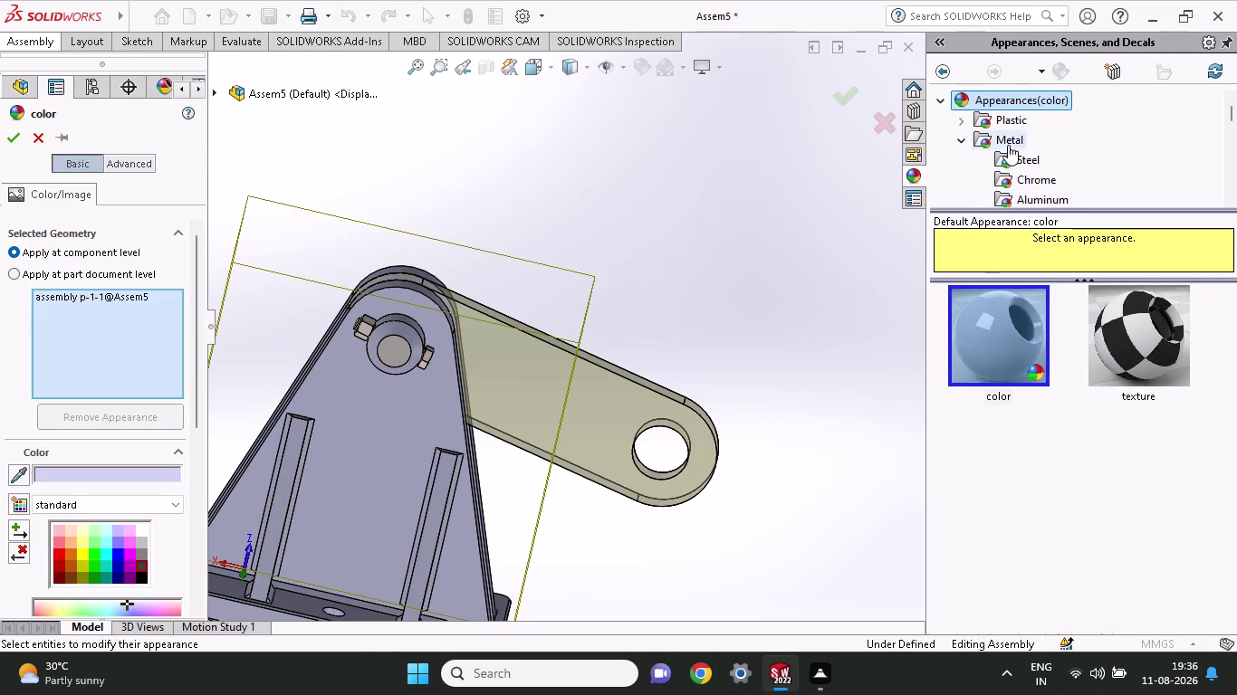
Find Organic > Gemstones in the Appearances library and drag amethyst onto the base bracket.
scroll(down, 3)
scroll(down, 3)
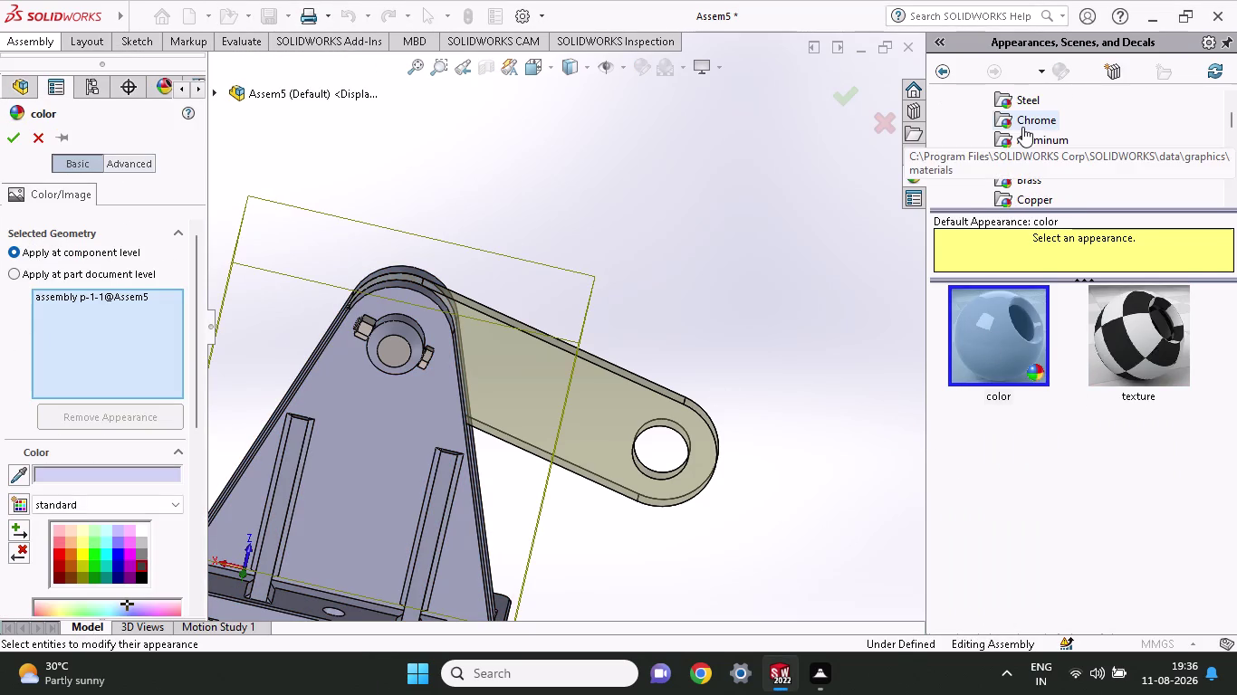
scroll(down, 3)
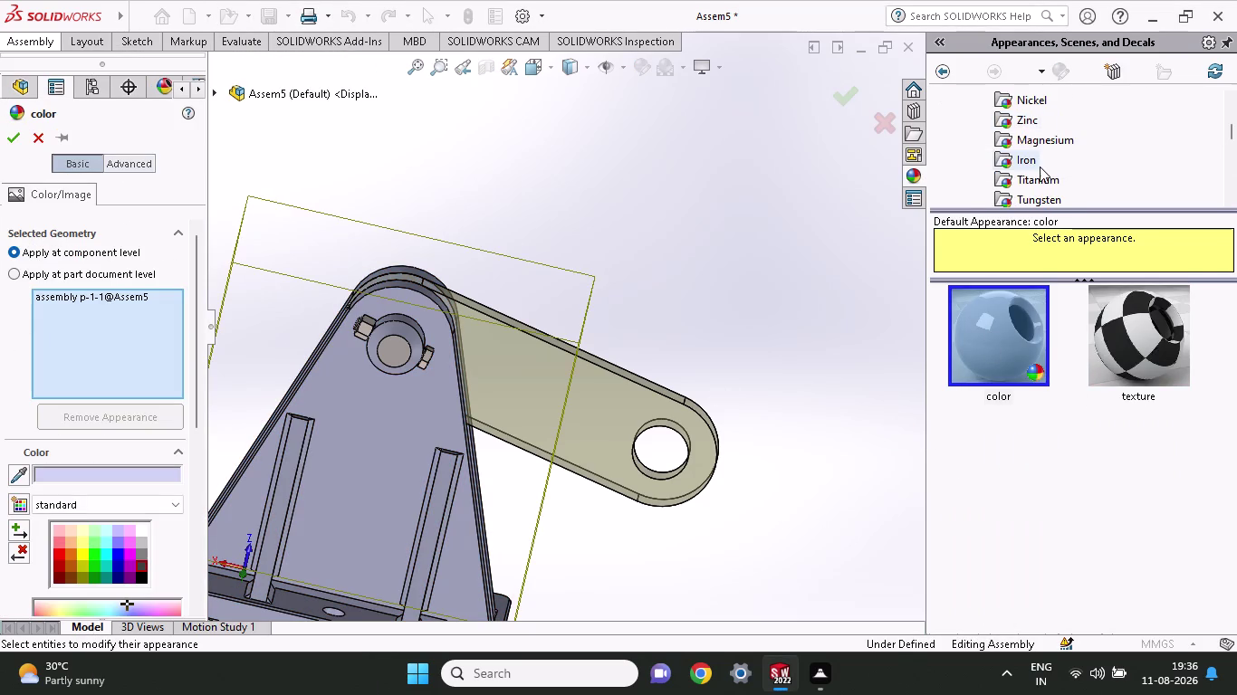
scroll(down, 3)
scroll(down, 3)
scroll(up, 3)
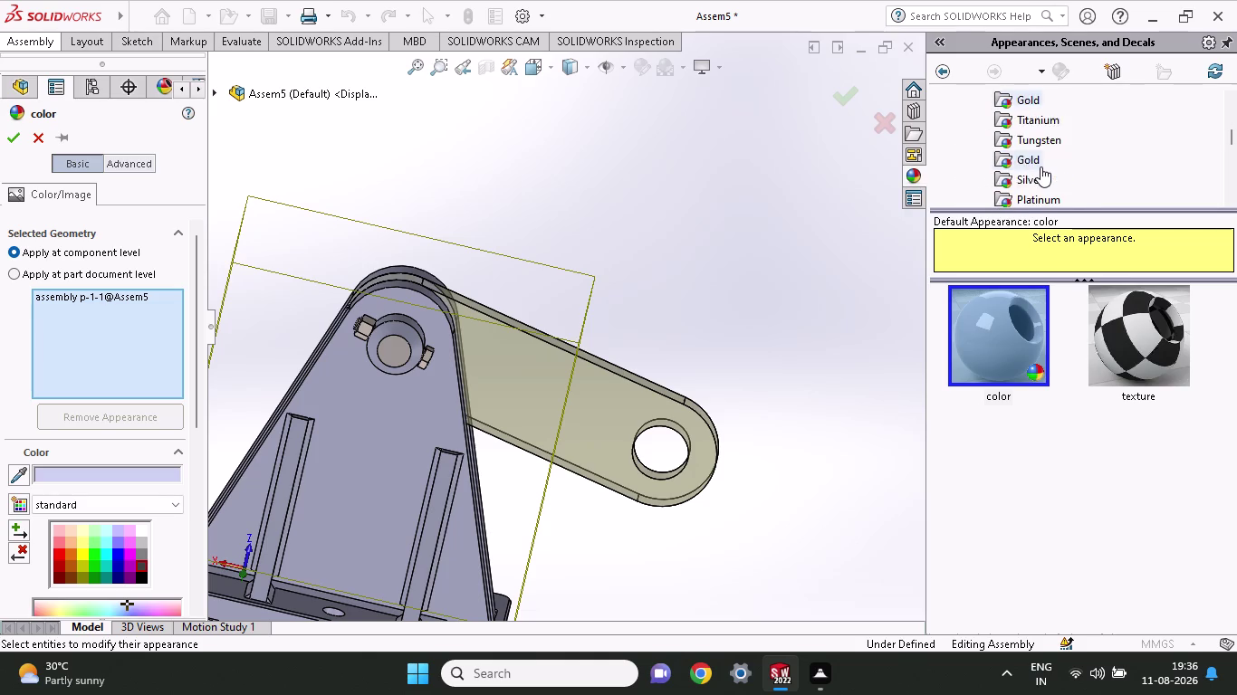
scroll(up, 3)
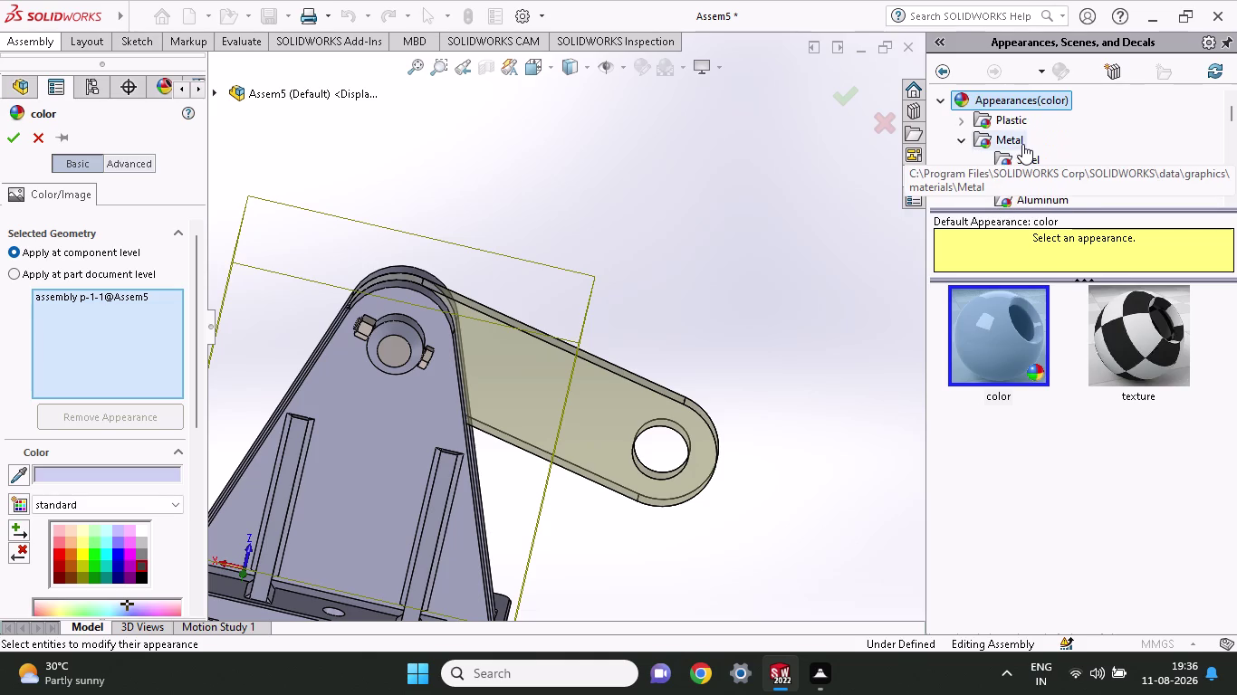
scroll(down, 3)
scroll(down, 3)
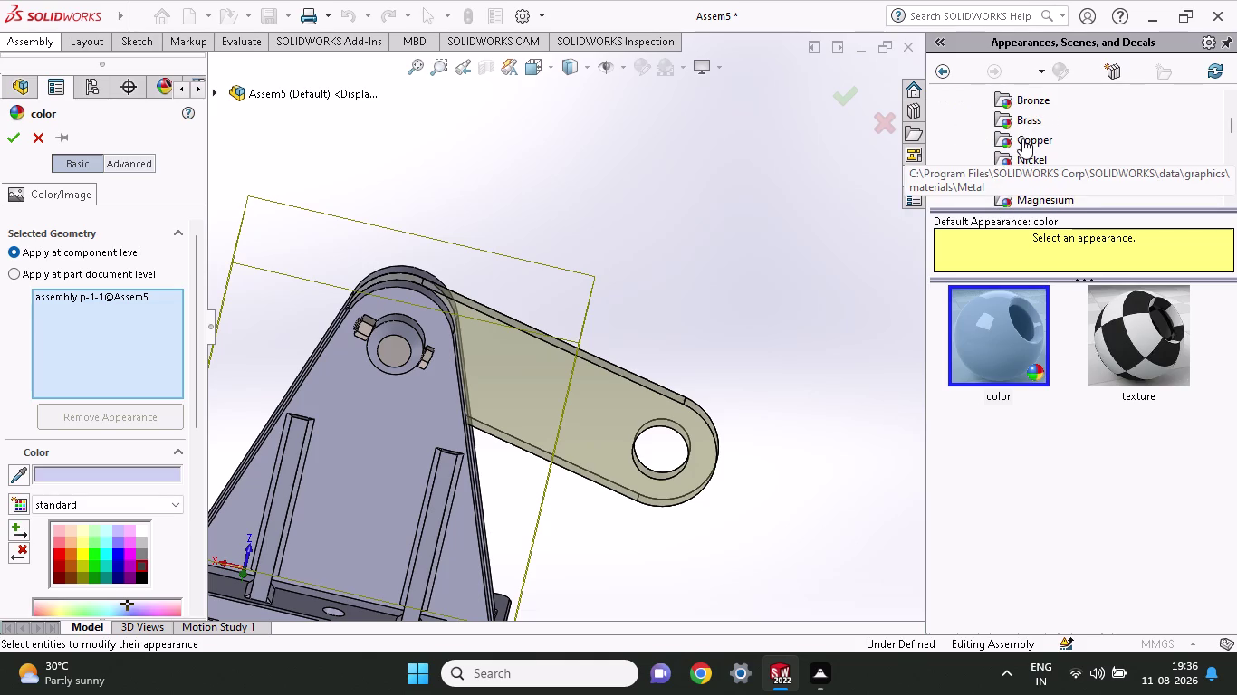
scroll(down, 3)
scroll(down, 3)
scroll(down, 3)
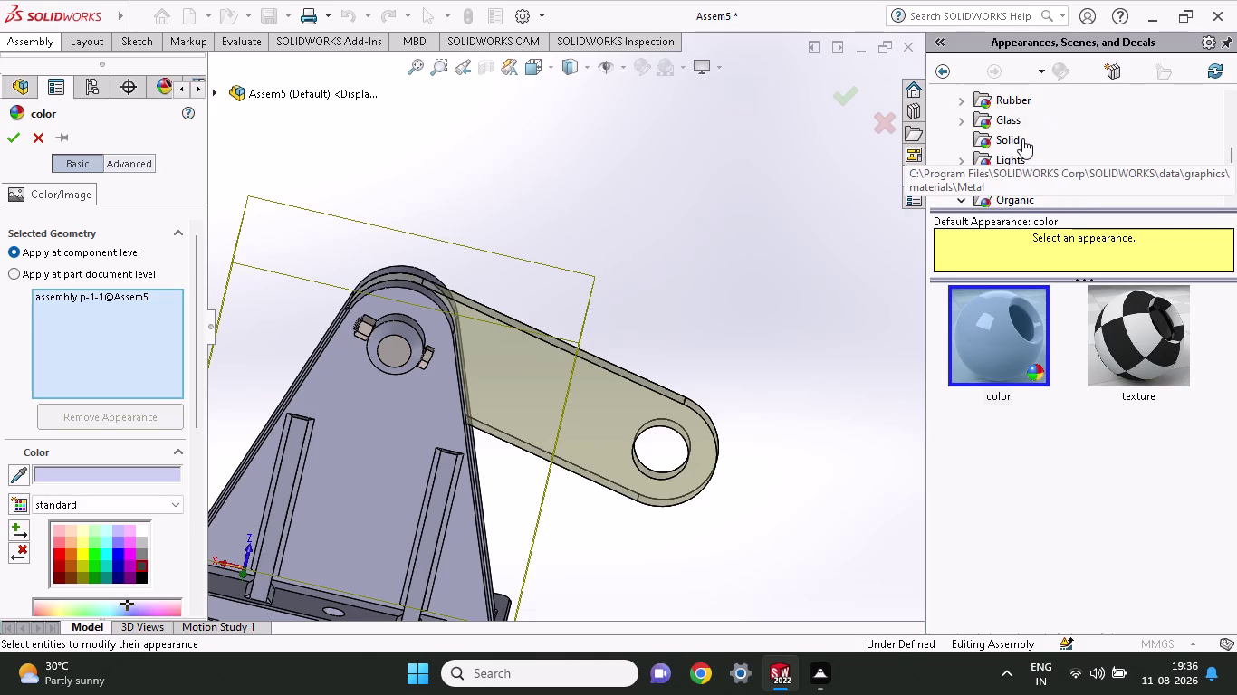
scroll(up, 3)
scroll(down, 3)
scroll(down, 3)
scroll(down, 3)
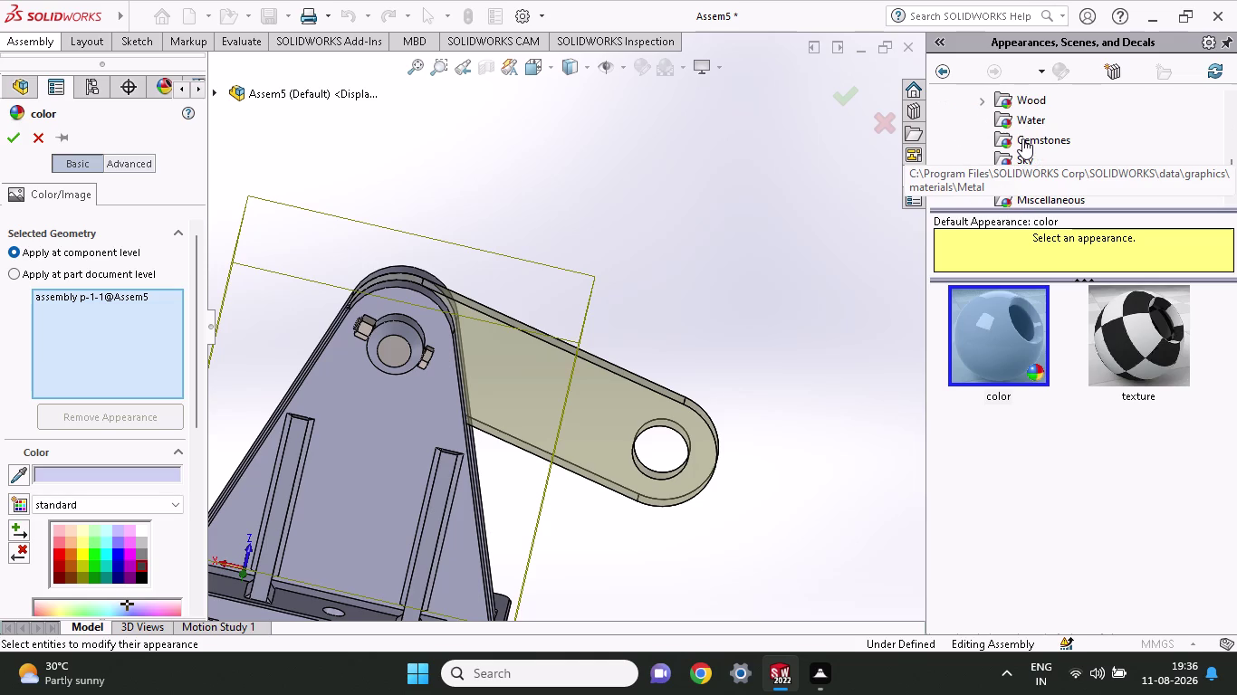
click(1022, 139)
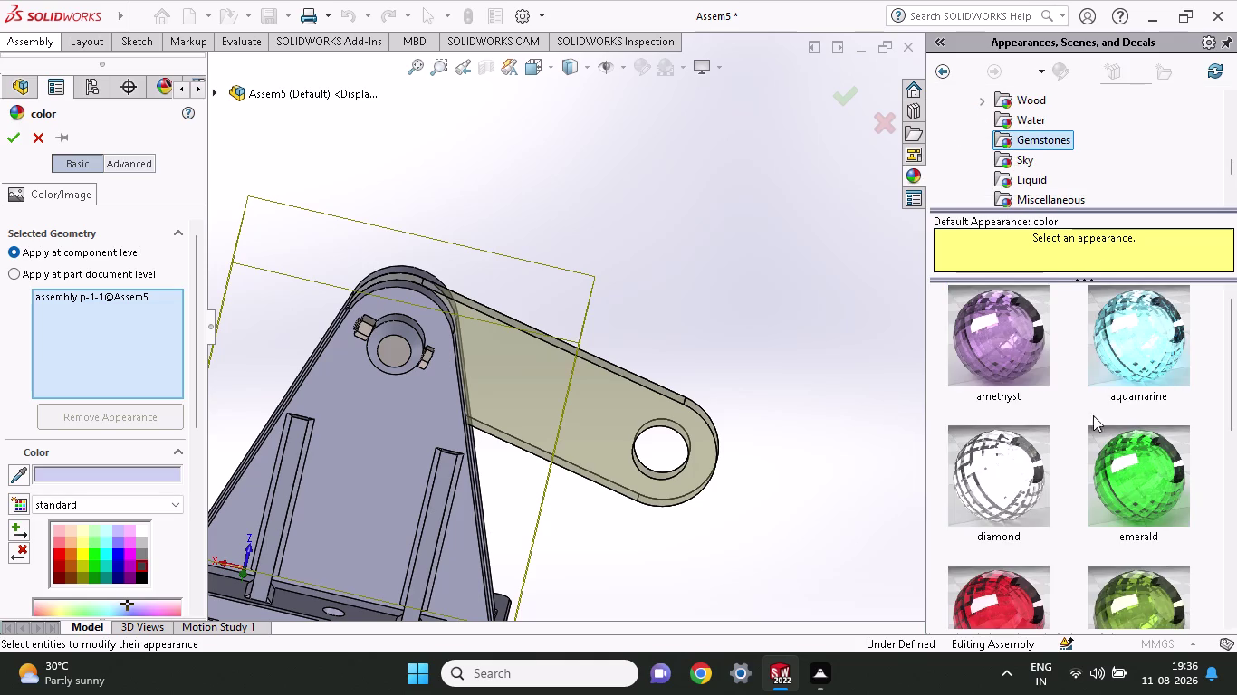
drag(1014, 355, 387, 529)
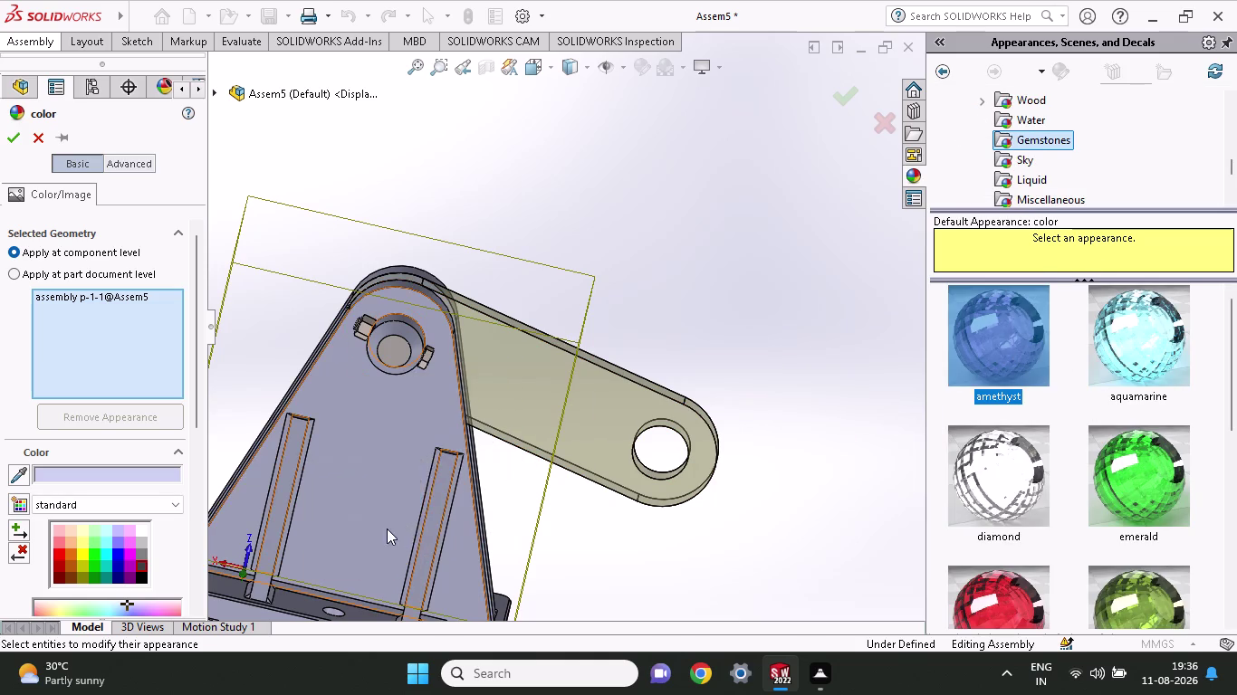
Orbit the assembly and preview the emerald appearance on the base bracket.
middle_click(795, 367)
scroll(up, 3)
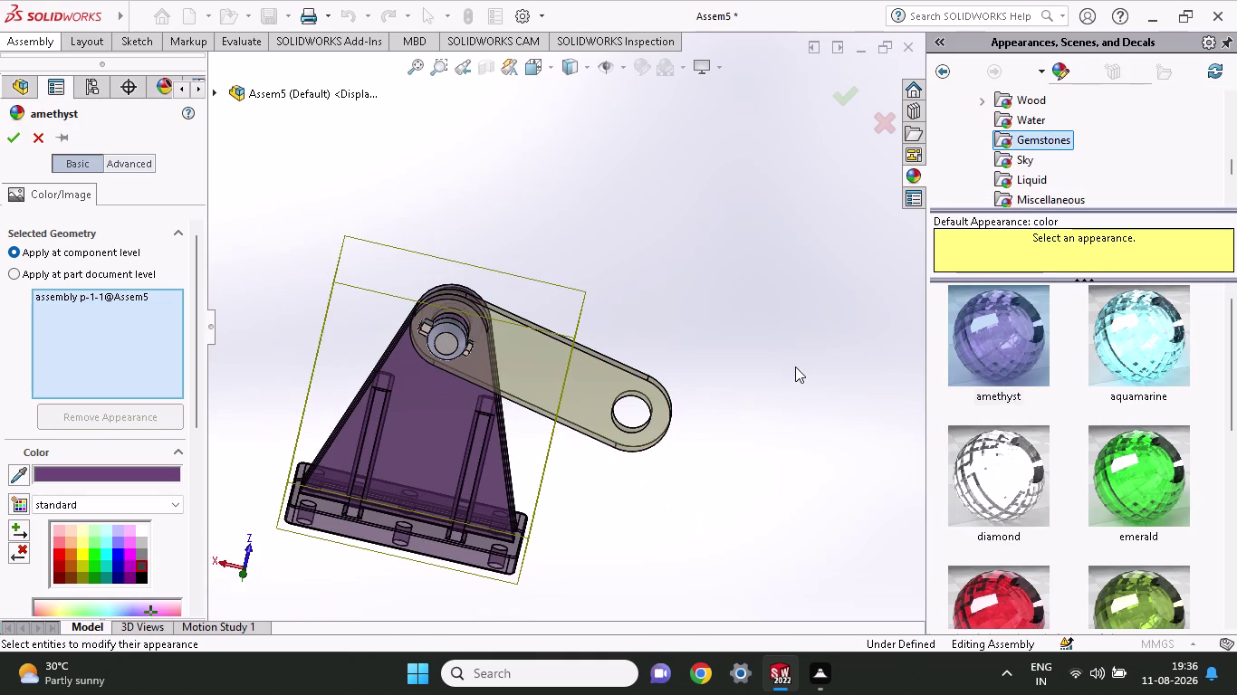
middle_drag(726, 382, 664, 432)
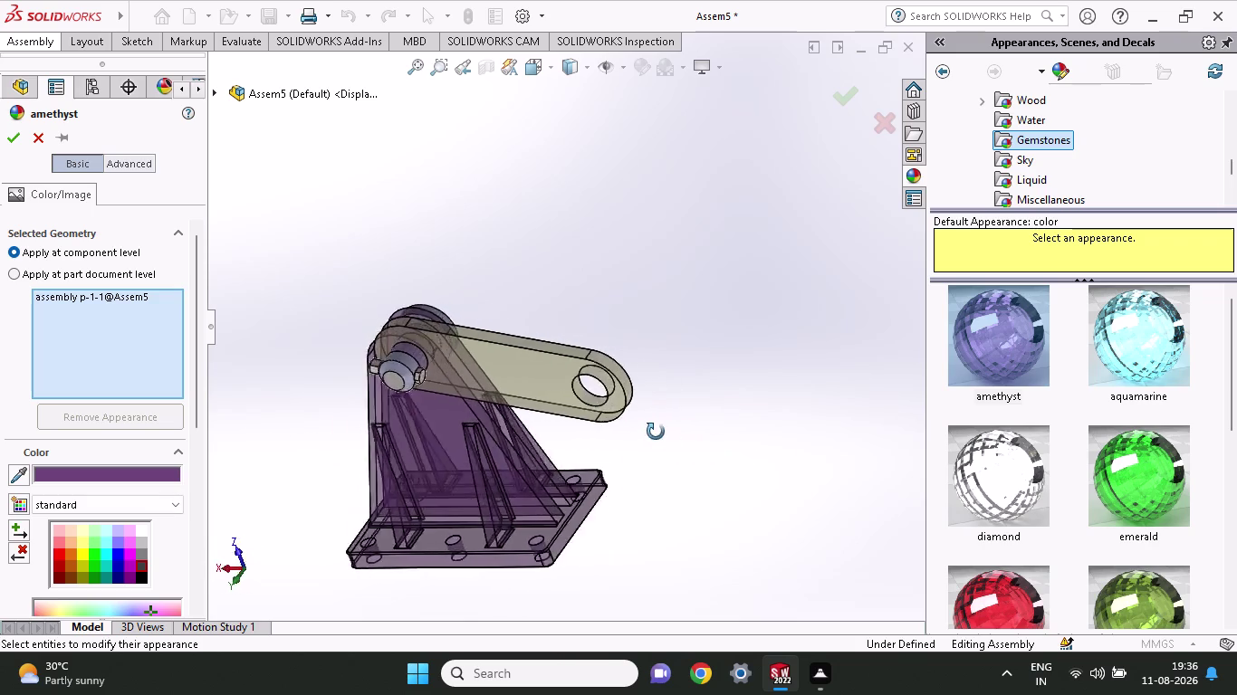
middle_drag(664, 432, 680, 432)
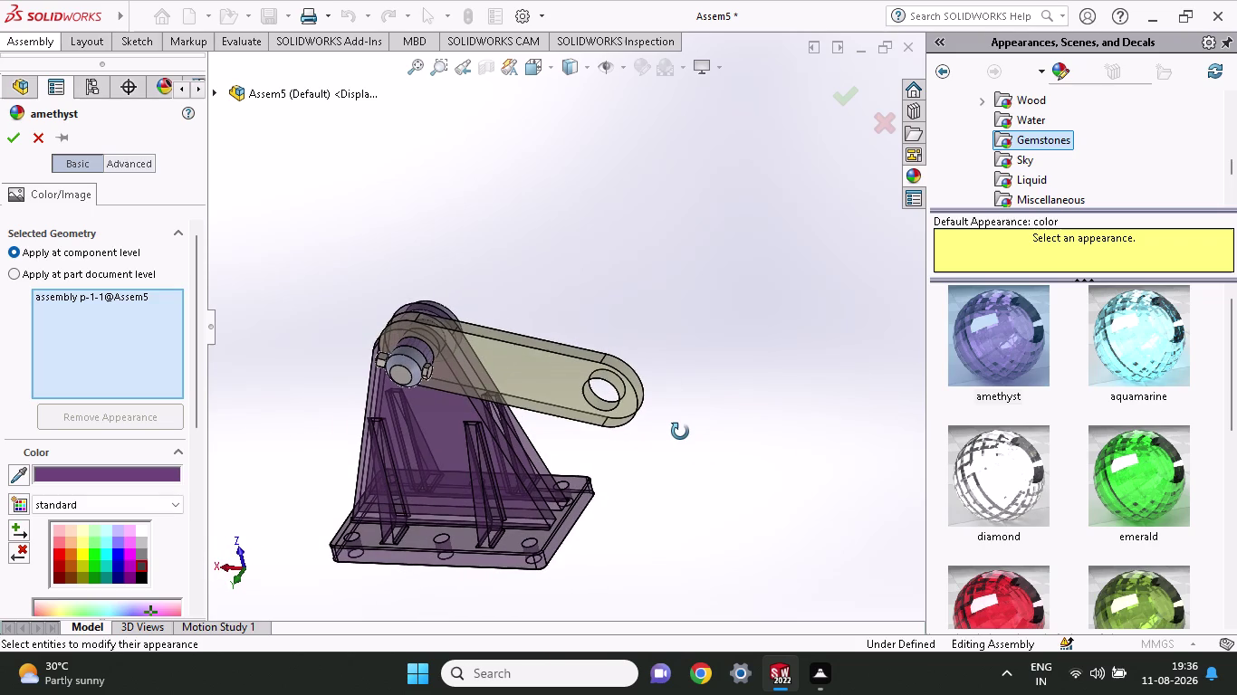
middle_drag(680, 432, 683, 451)
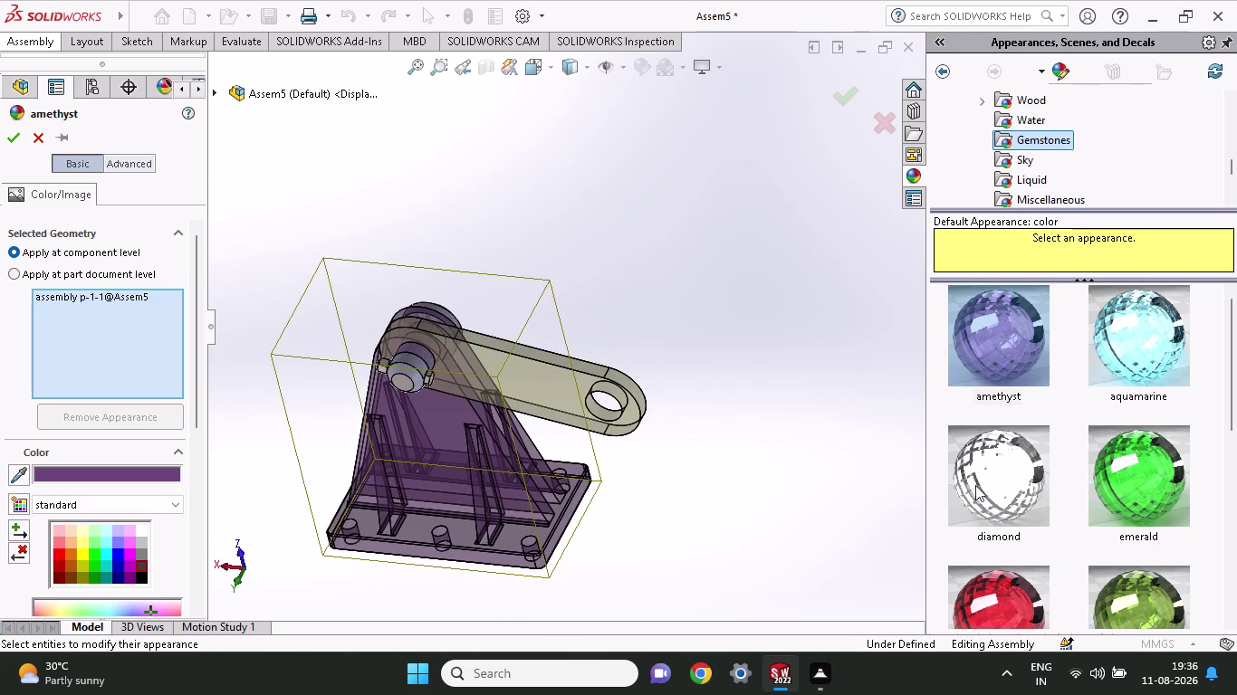
drag(1165, 504, 477, 475)
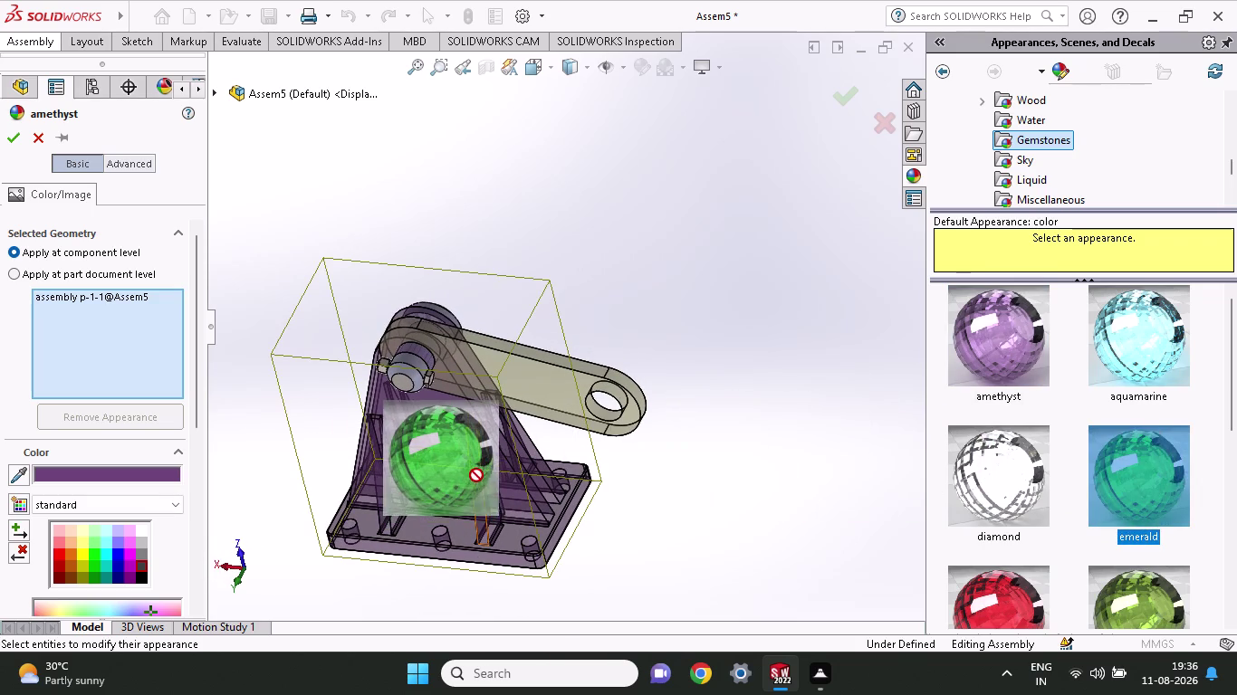
drag(476, 476, 495, 470)
Preview the amethyst appearance on the base bracket.
middle_drag(650, 291, 758, 282)
scroll(up, 3)
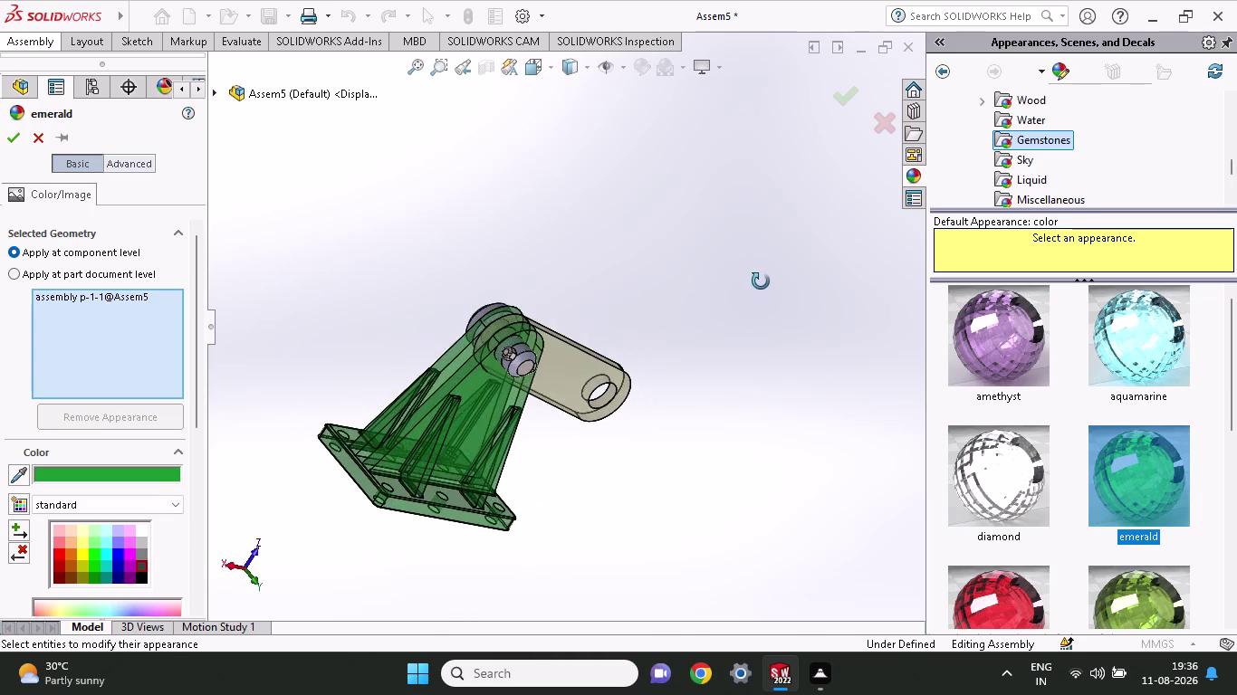
middle_drag(758, 283, 732, 249)
drag(999, 370, 561, 421)
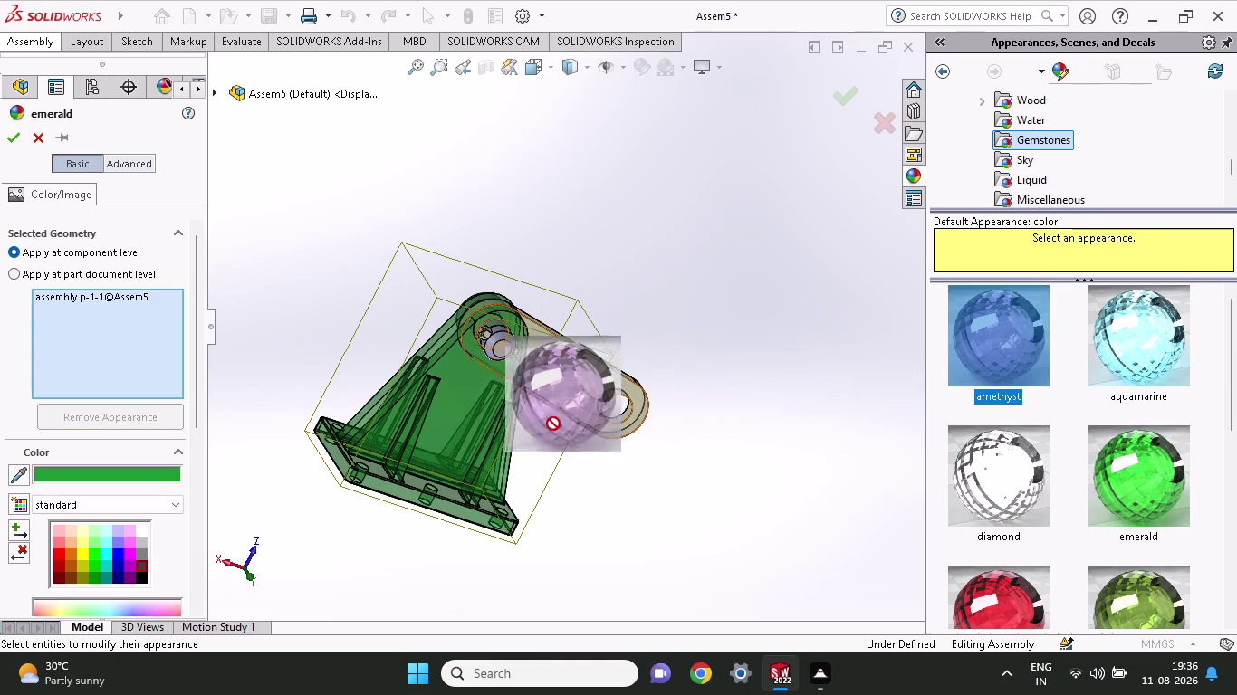
drag(562, 421, 463, 466)
Orbit the model and preview the garnet appearance on the base bracket.
middle_drag(714, 281, 656, 325)
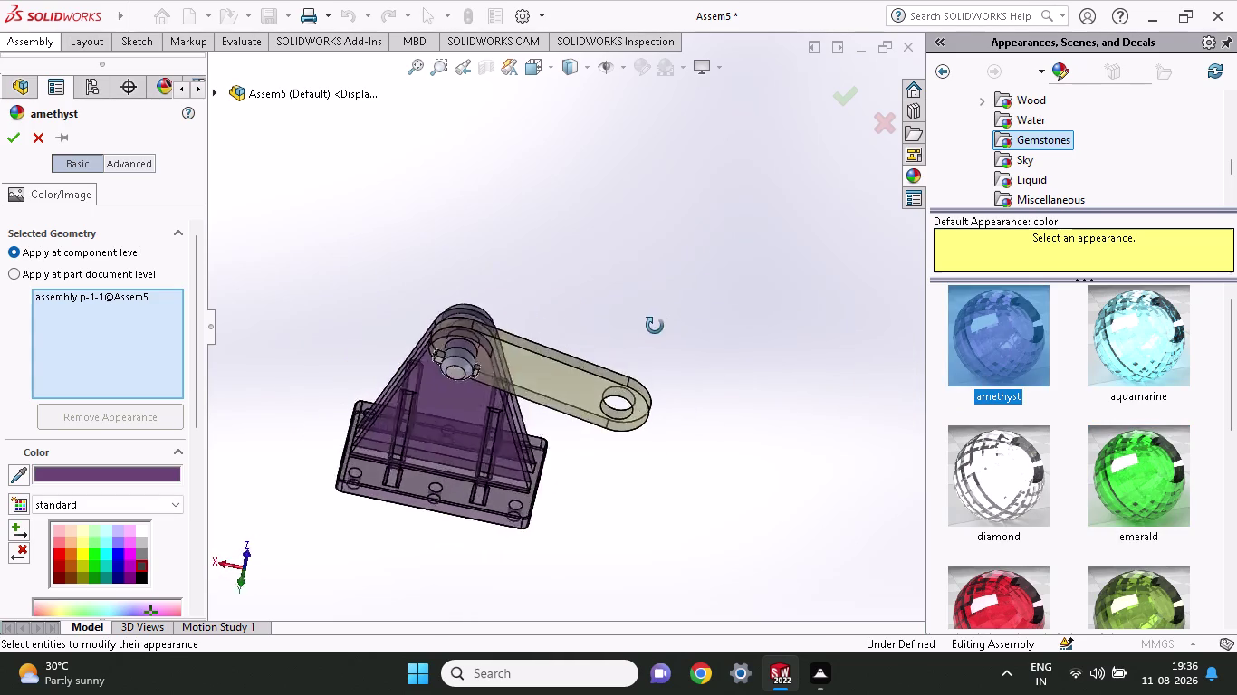
middle_drag(656, 325, 610, 378)
middle_drag(614, 363, 618, 352)
middle_drag(631, 243, 646, 218)
scroll(up, 3)
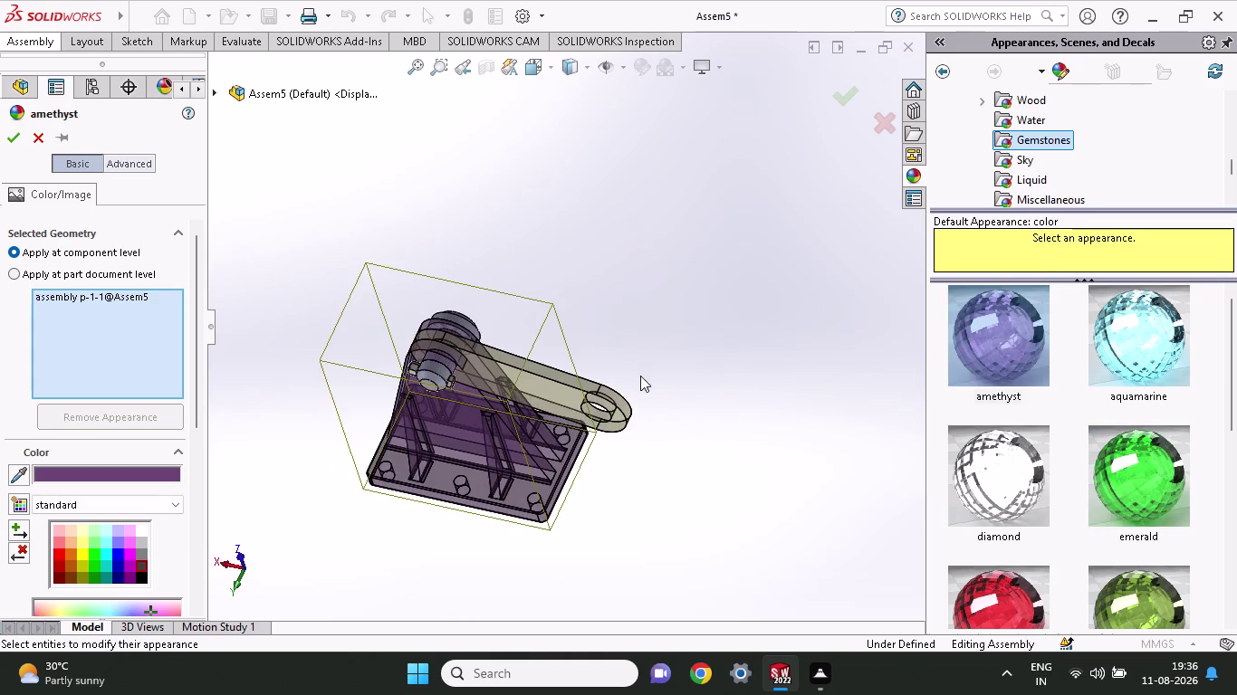
middle_drag(640, 376, 666, 284)
drag(1020, 594, 630, 396)
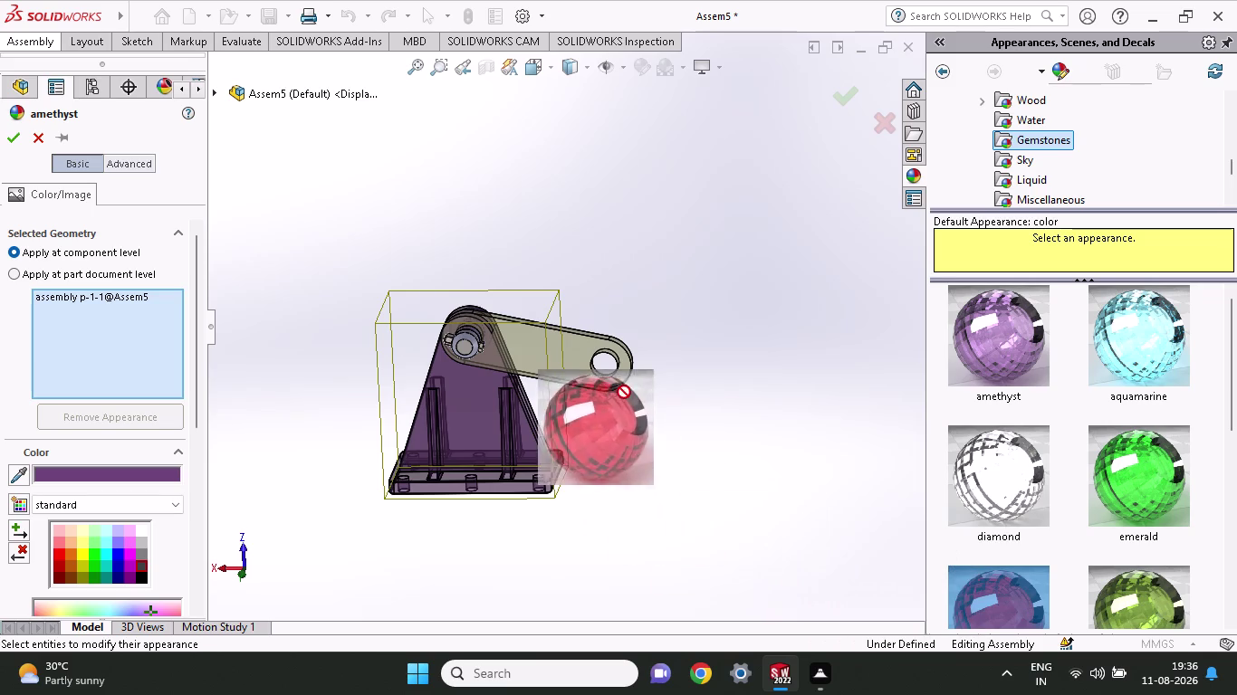
drag(630, 395, 486, 389)
Remove the base bracket from the appearance target and try dragging the diamond look.
middle_drag(637, 252, 649, 390)
middle_drag(666, 372, 639, 246)
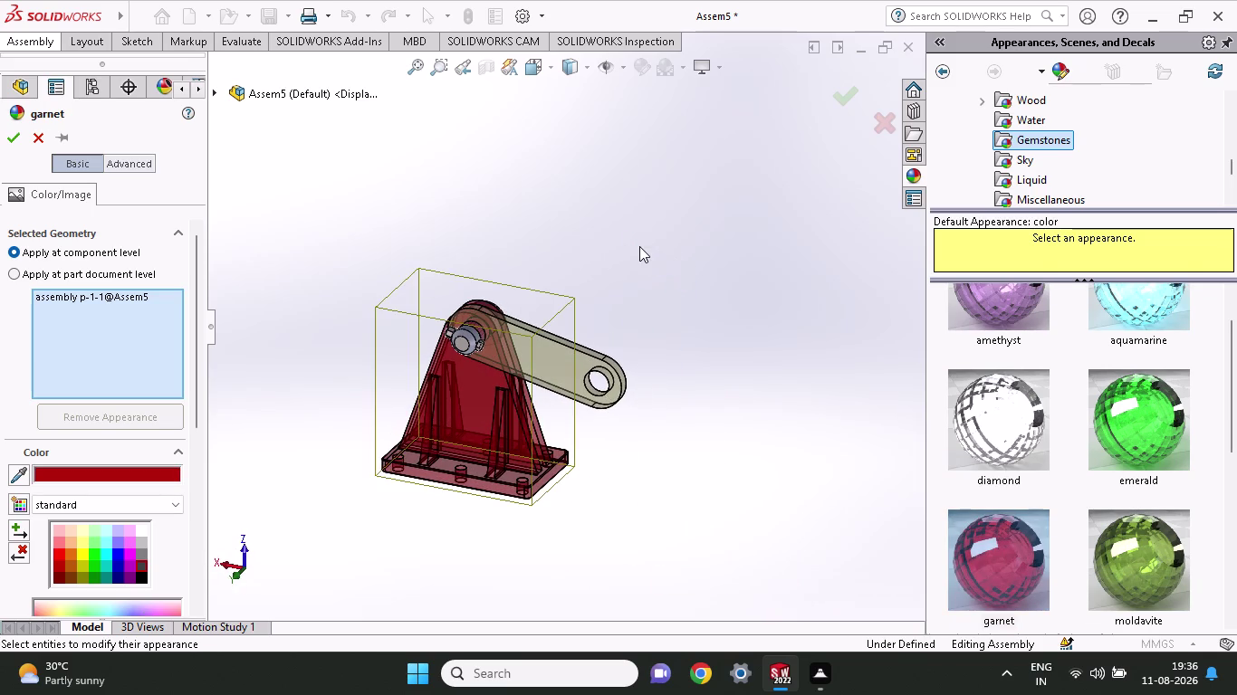
drag(567, 365, 450, 506)
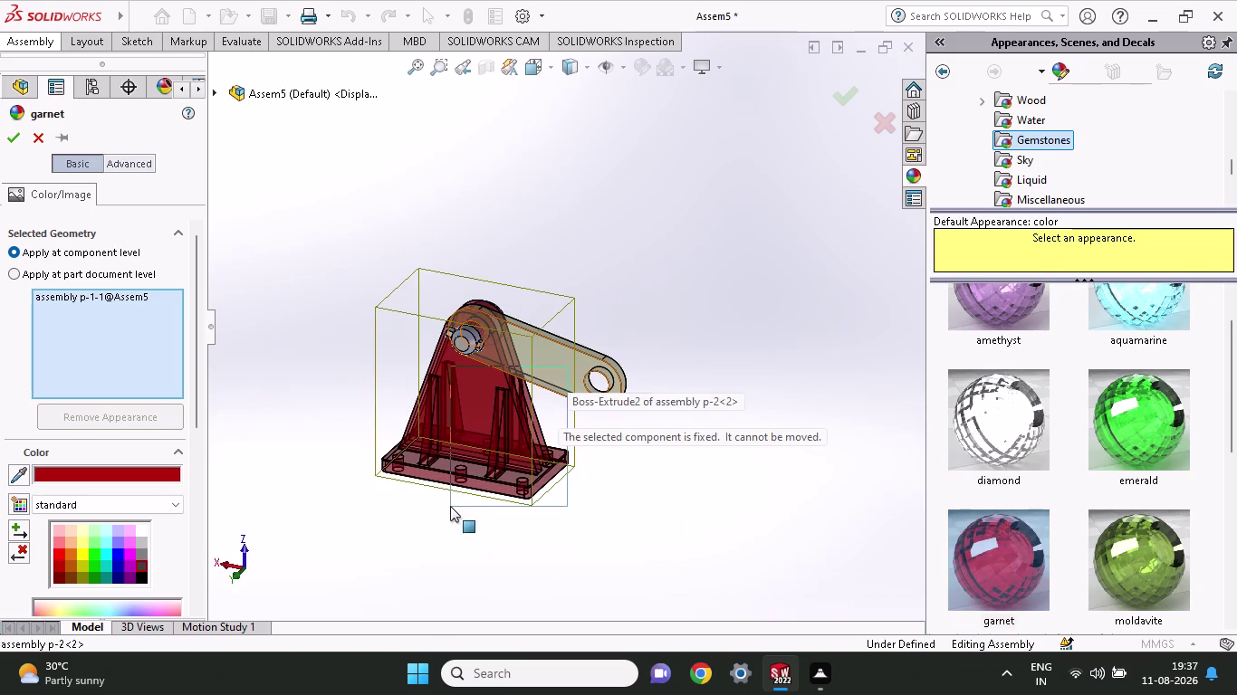
drag(450, 506, 475, 504)
middle_drag(753, 255, 799, 268)
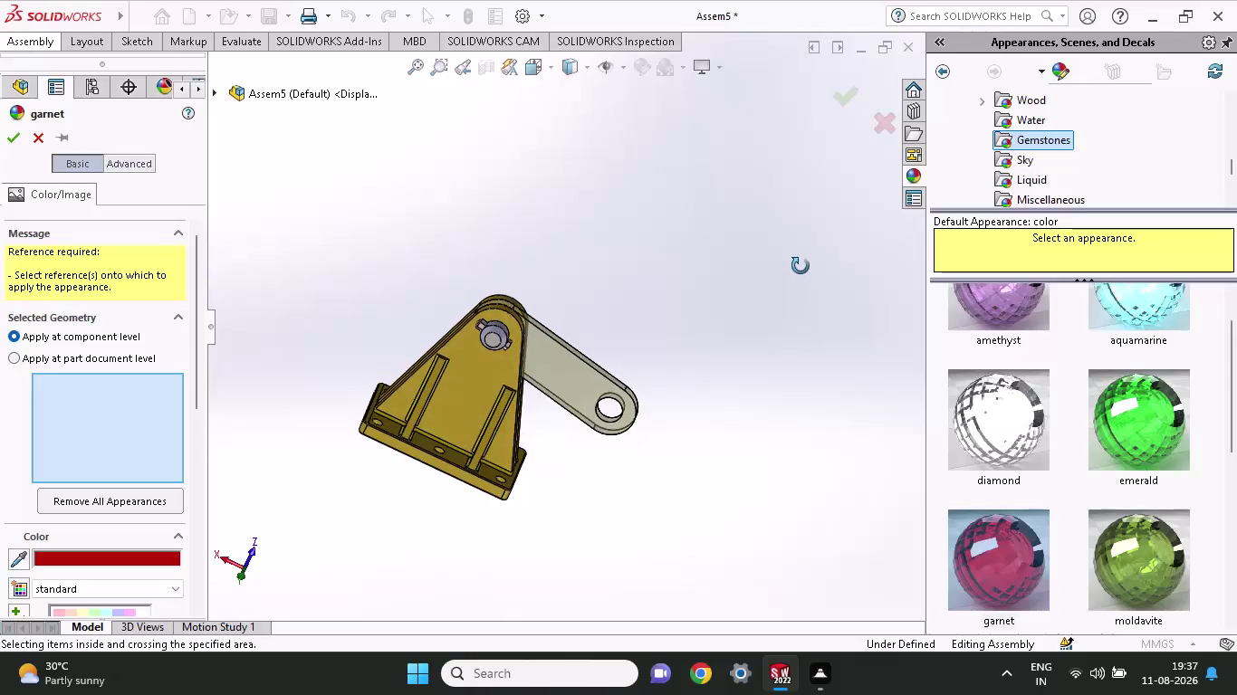
middle_drag(798, 268, 801, 261)
drag(967, 416, 451, 406)
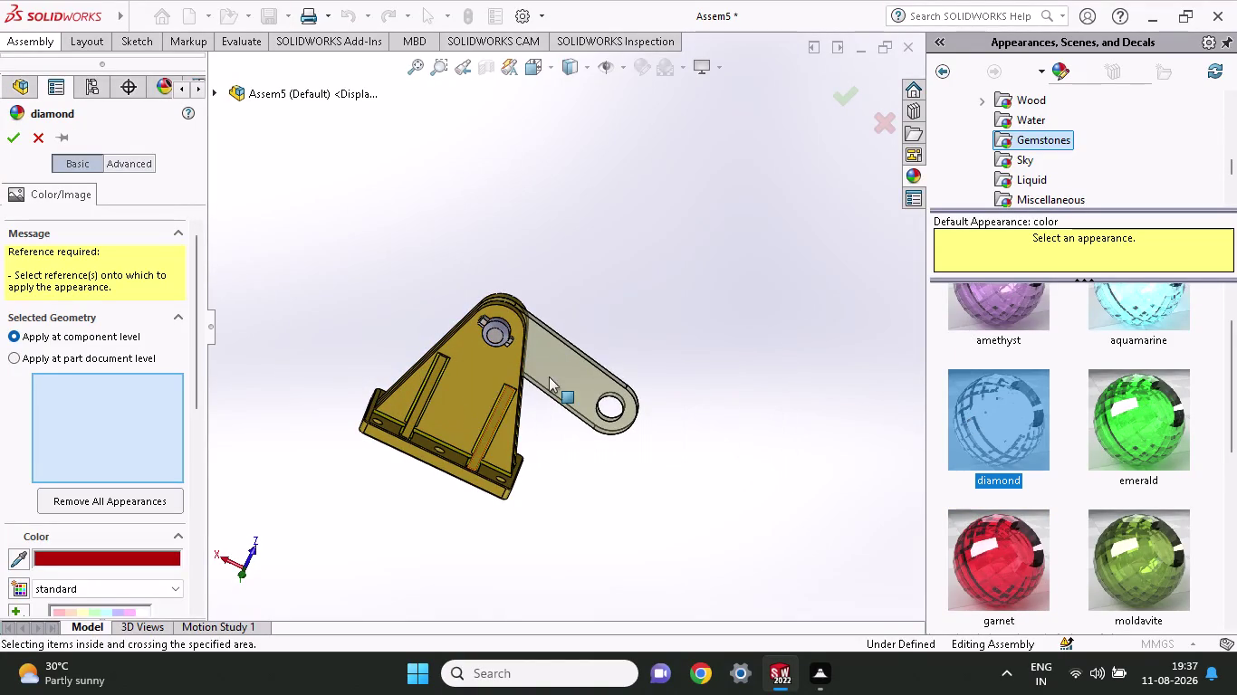
drag(1043, 428, 1035, 429)
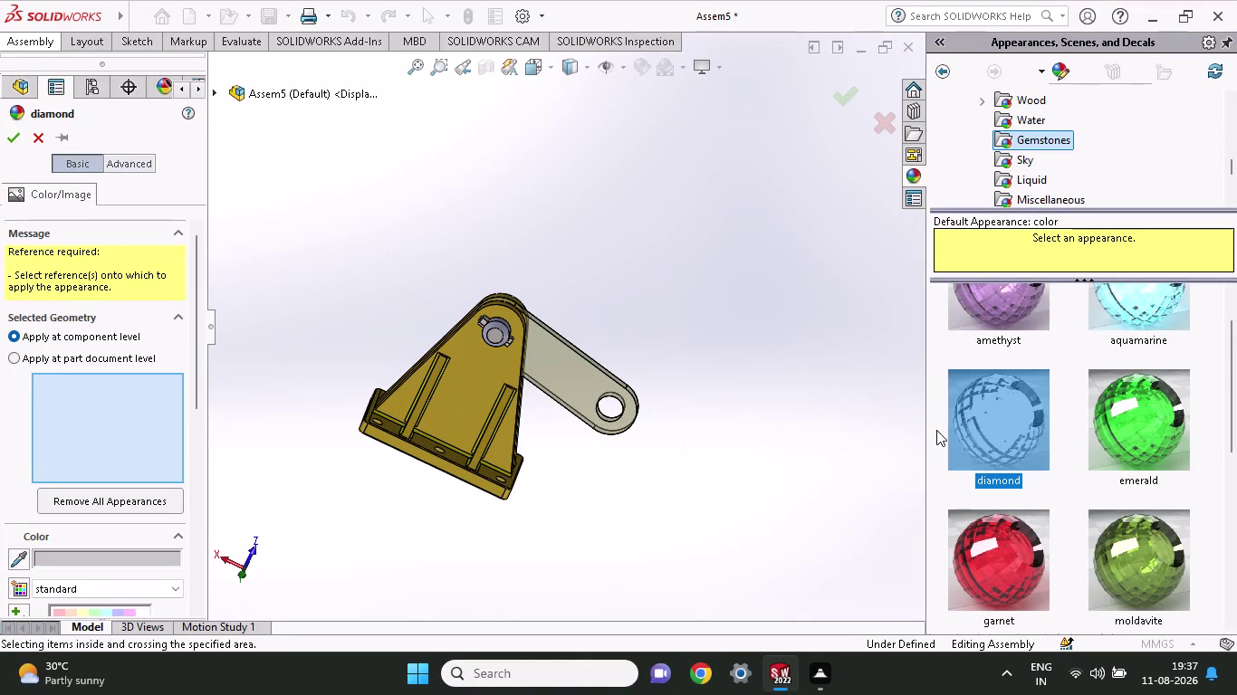
drag(972, 431, 451, 397)
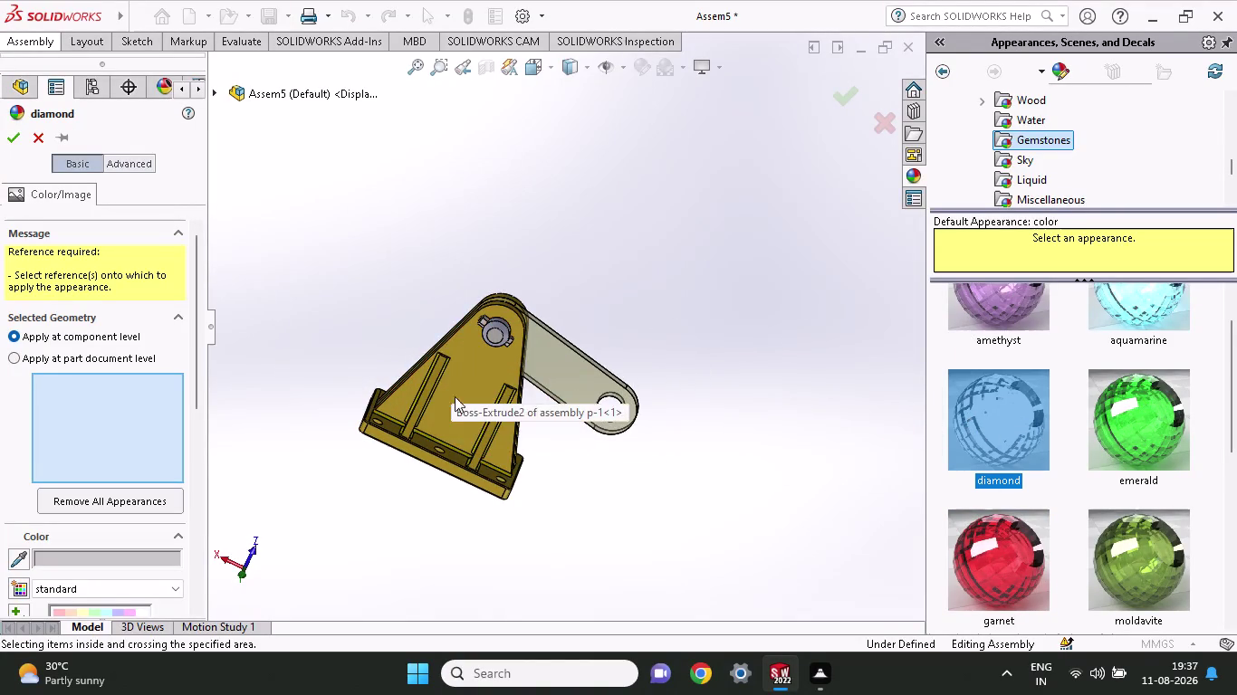
Cancel the appearance edit so no gemstone finish is applied.
scroll(up, 3)
scroll(down, 3)
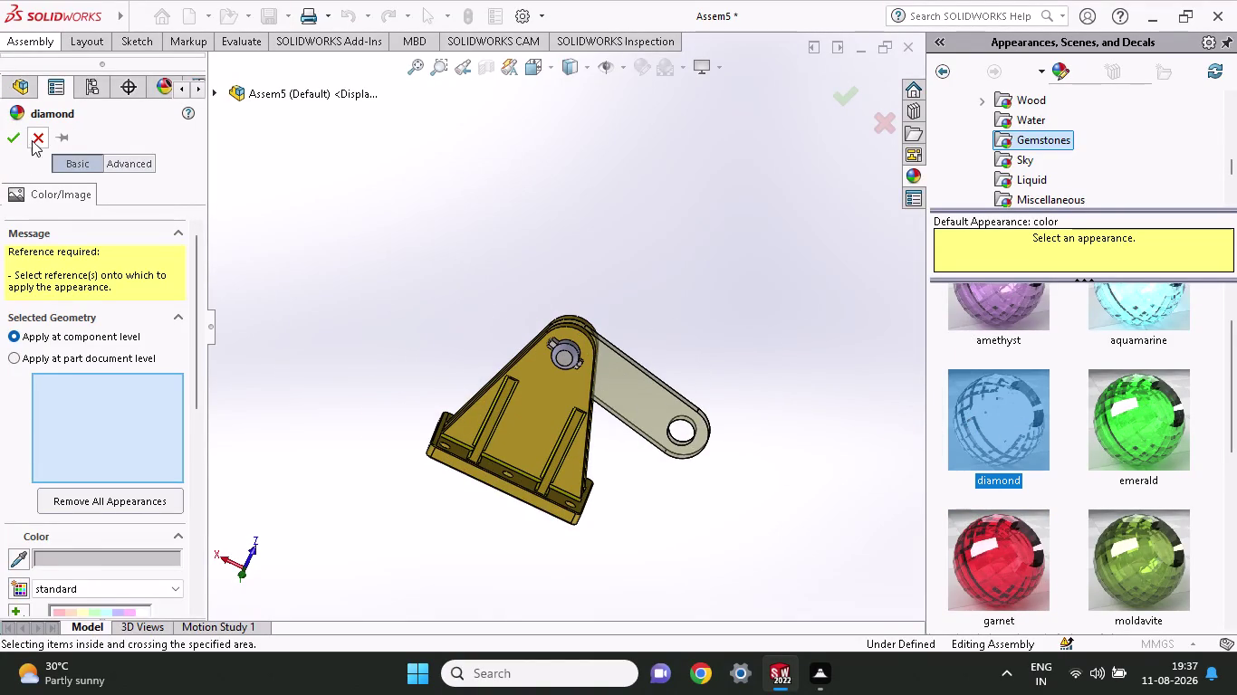
click(36, 134)
Apply the diamond appearance to the lever arm and swing it round its pivot pin.
drag(629, 400, 330, 167)
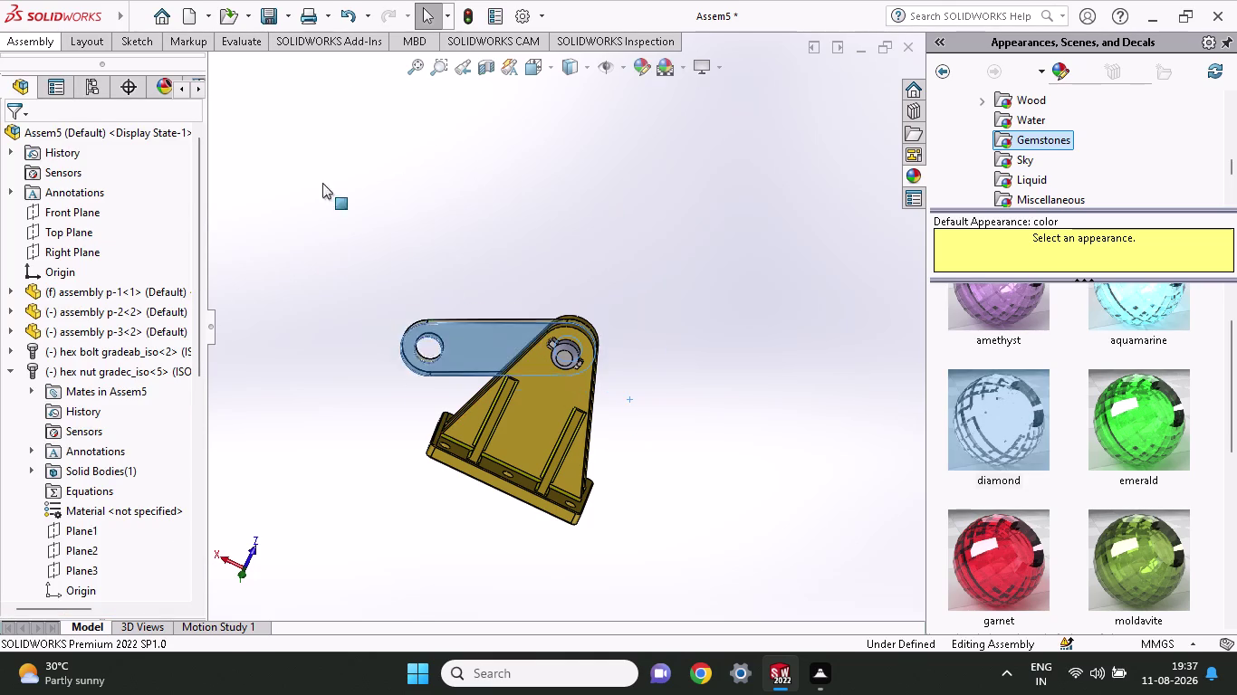
drag(329, 167, 693, 190)
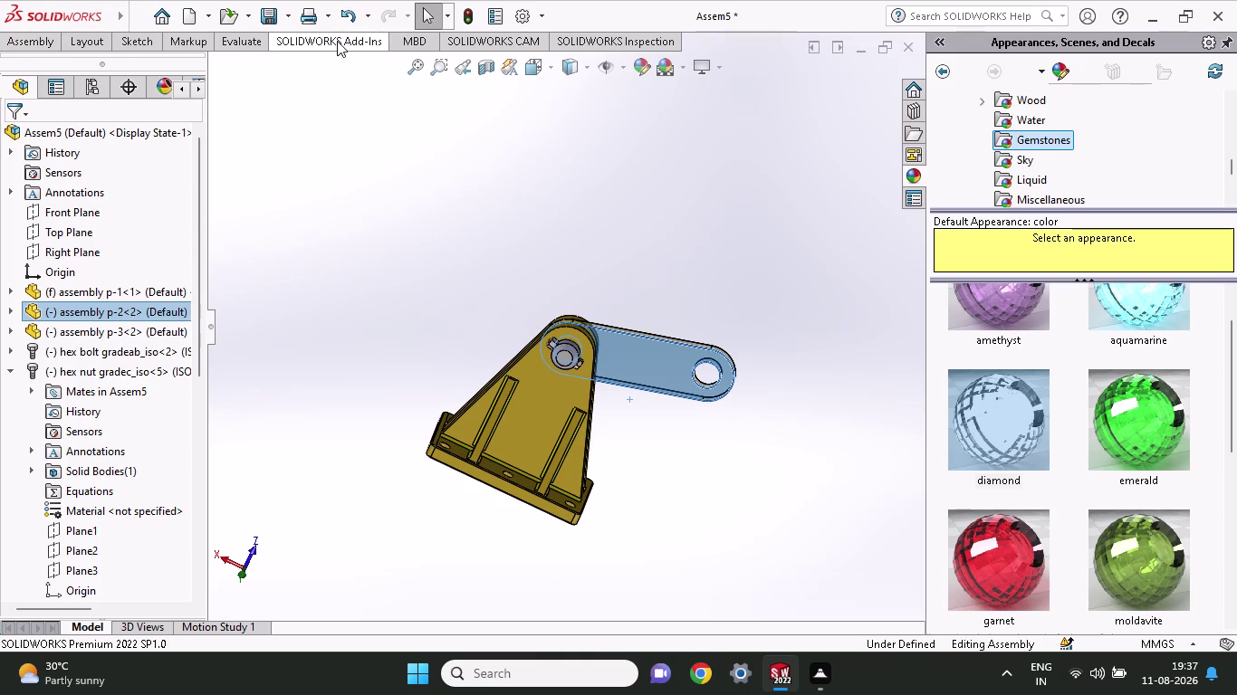
click(587, 75)
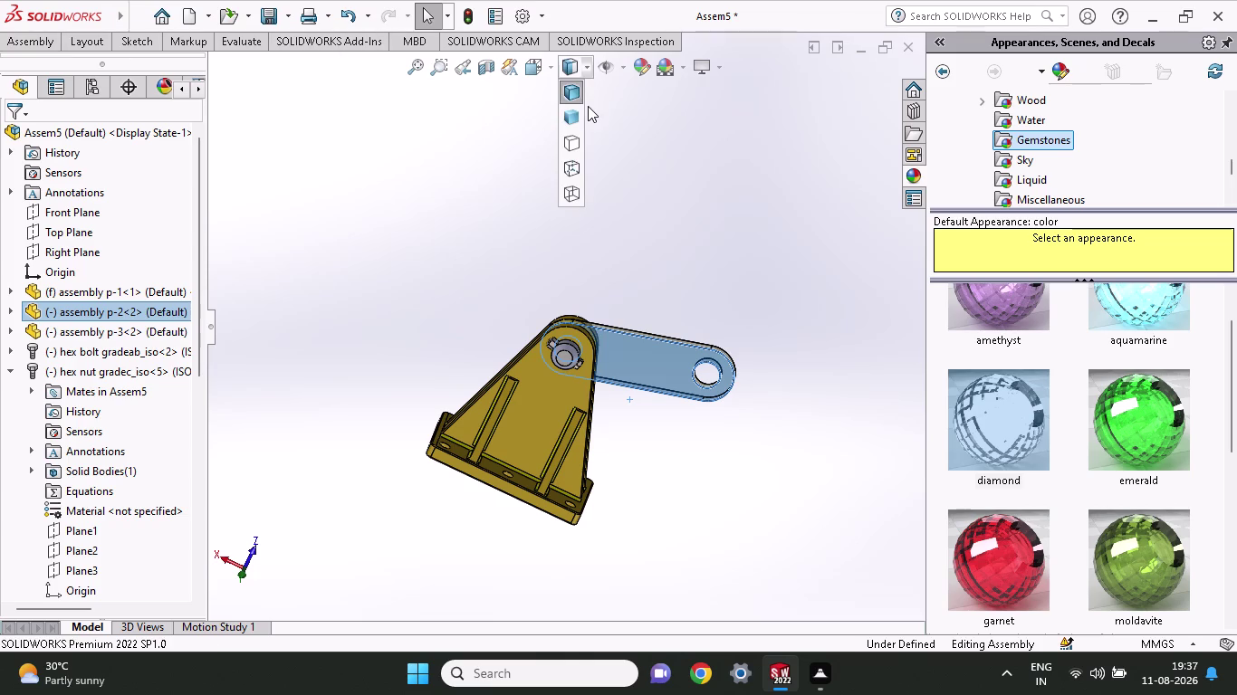
Keep Shaded display and turn on RealView rendering and shadows.
click(716, 67)
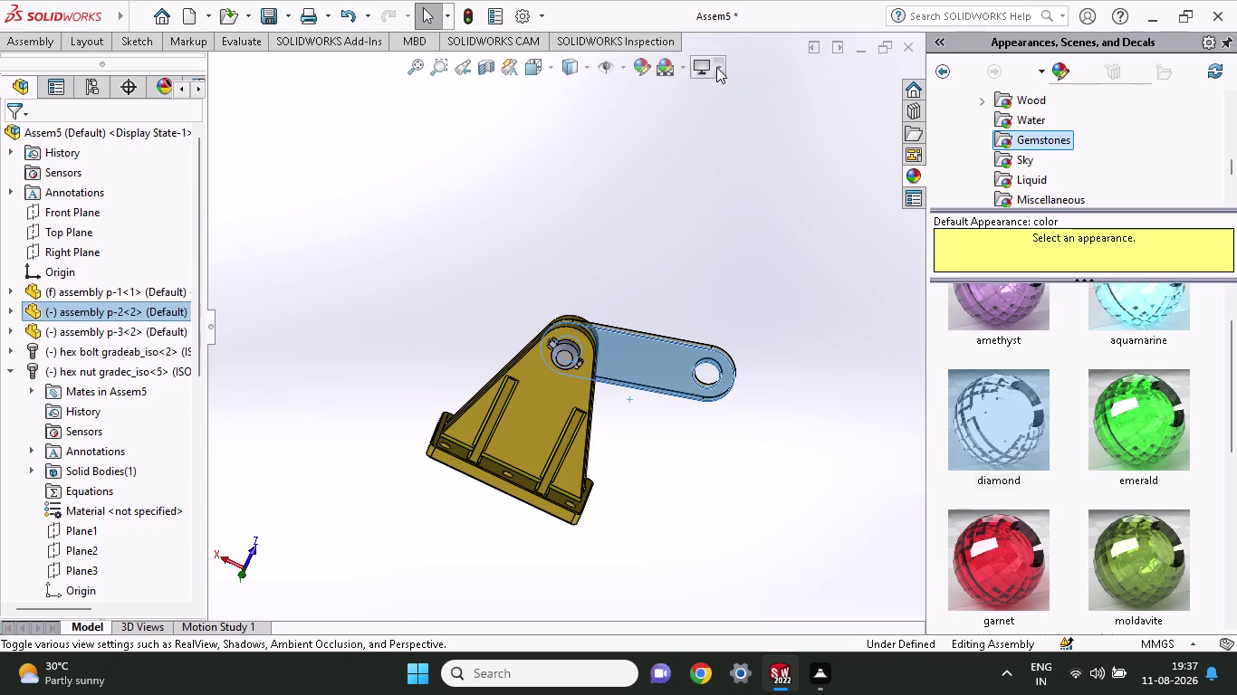
click(719, 163)
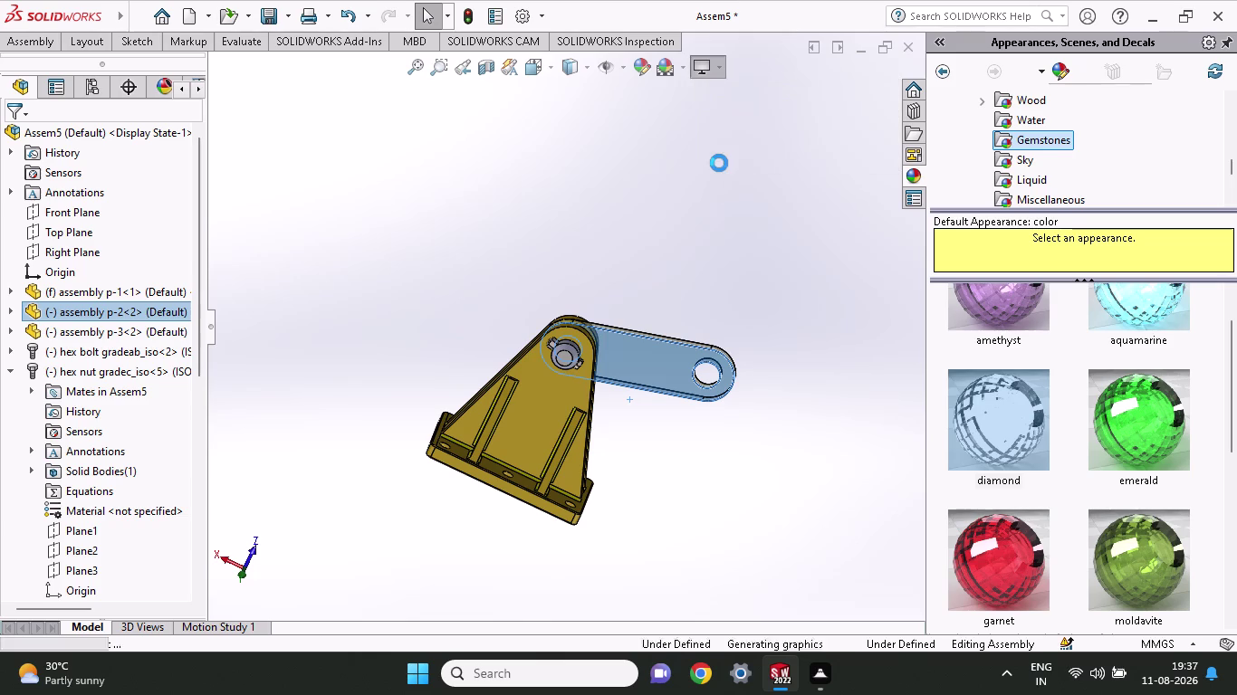
click(712, 69)
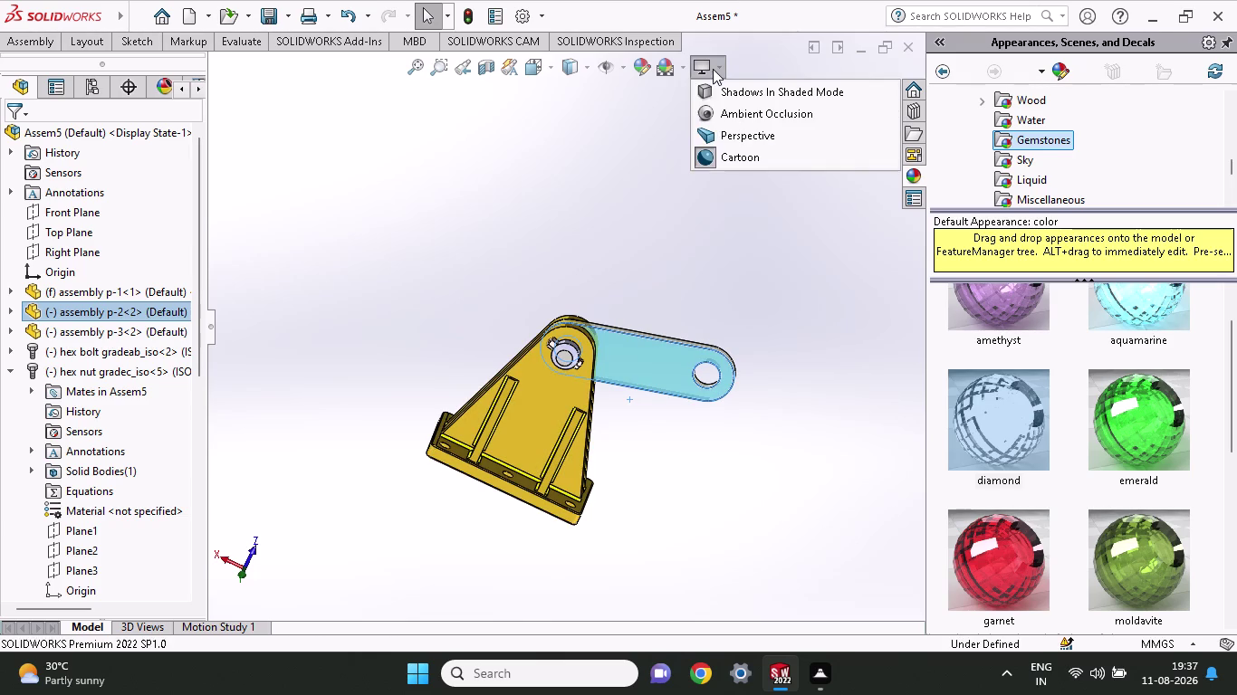
click(703, 87)
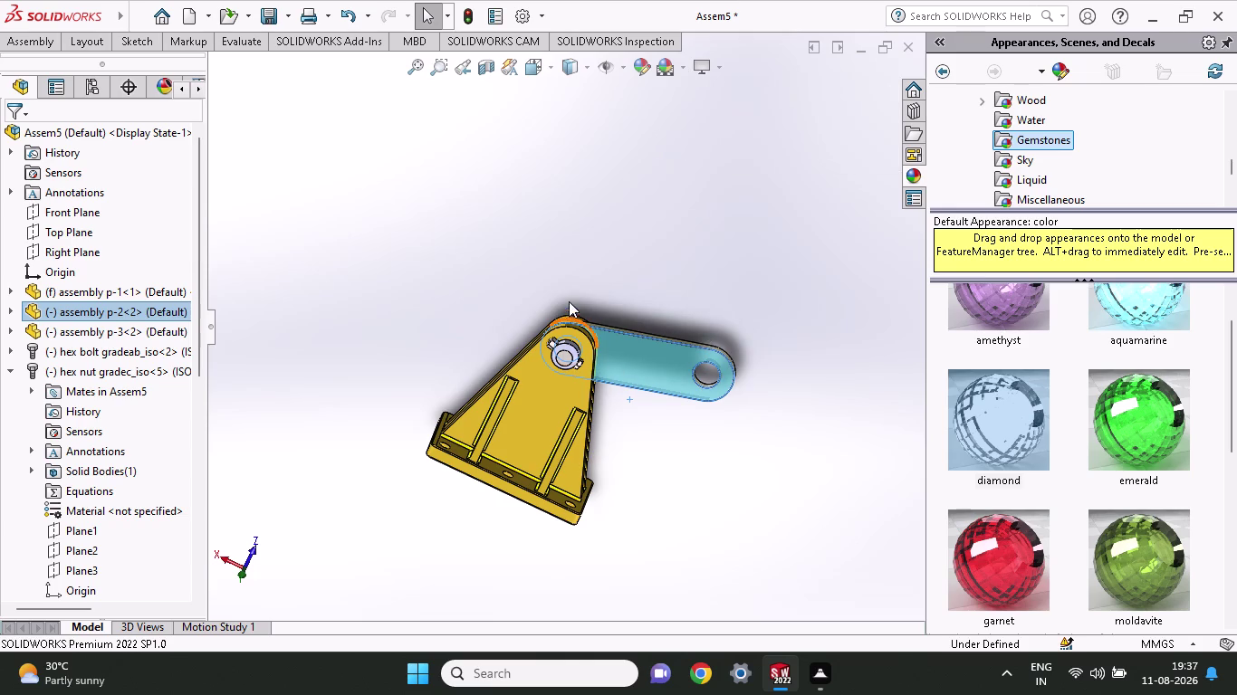
middle_drag(702, 223, 681, 154)
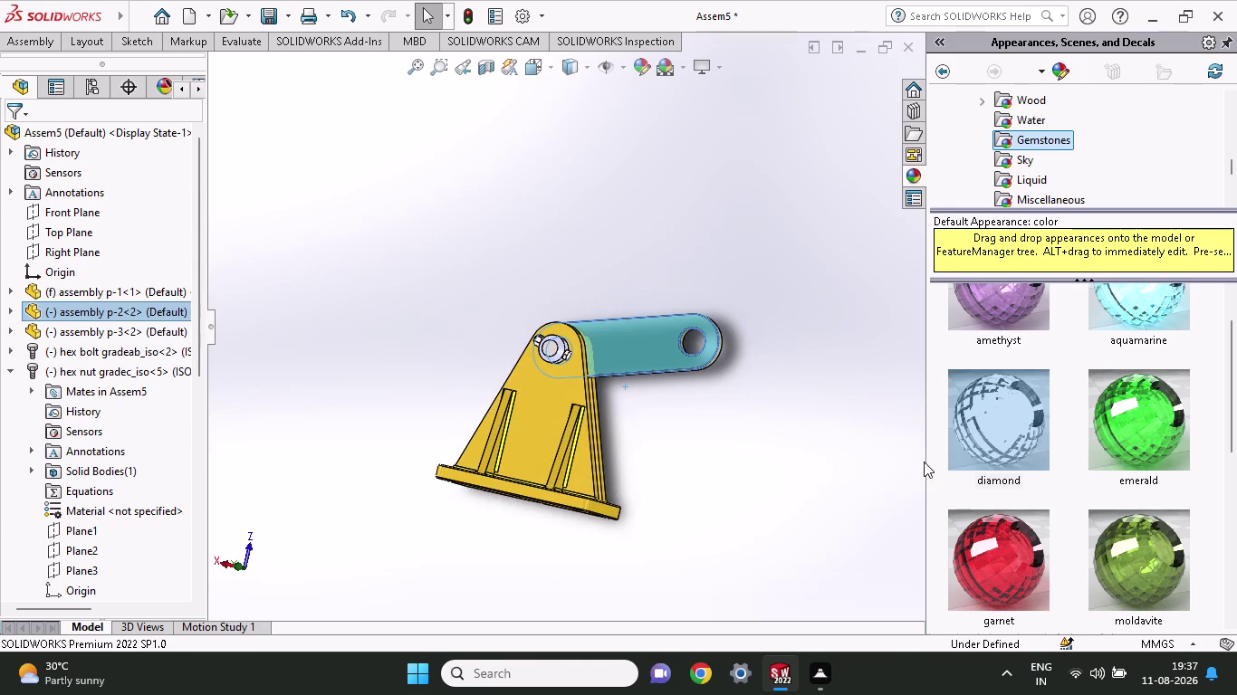
Try the Hidden Lines display style, then return to Shaded With Edges.
click(587, 60)
click(577, 121)
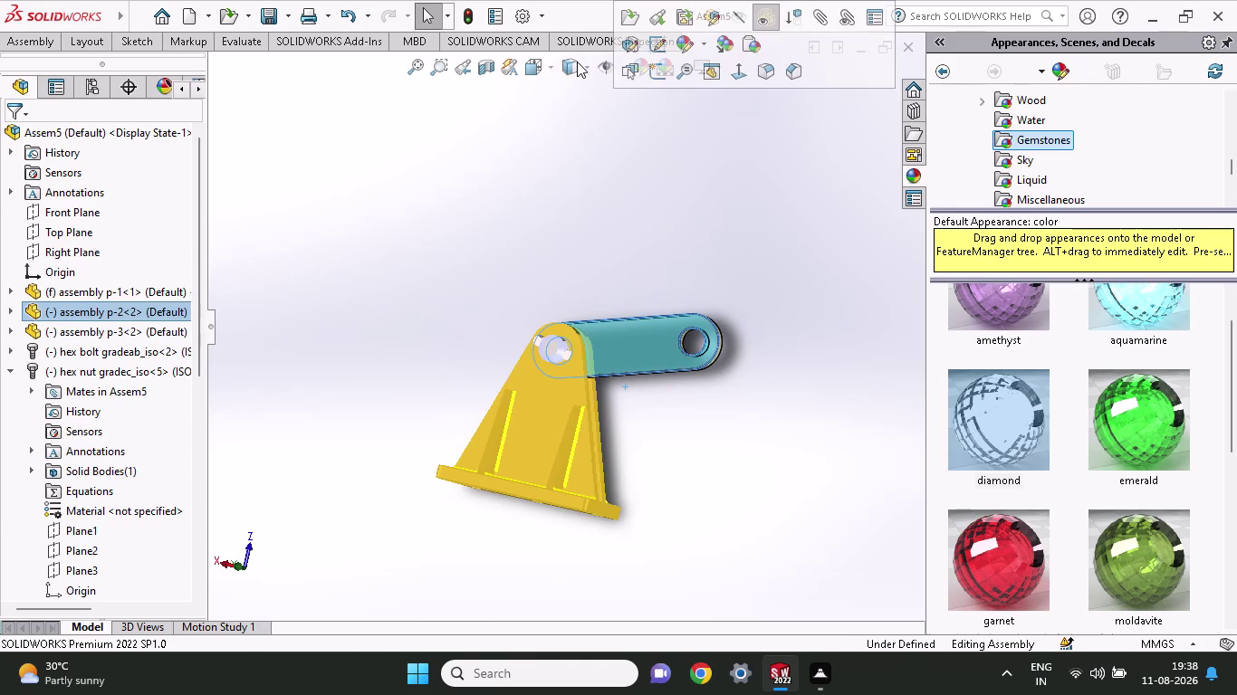
click(586, 70)
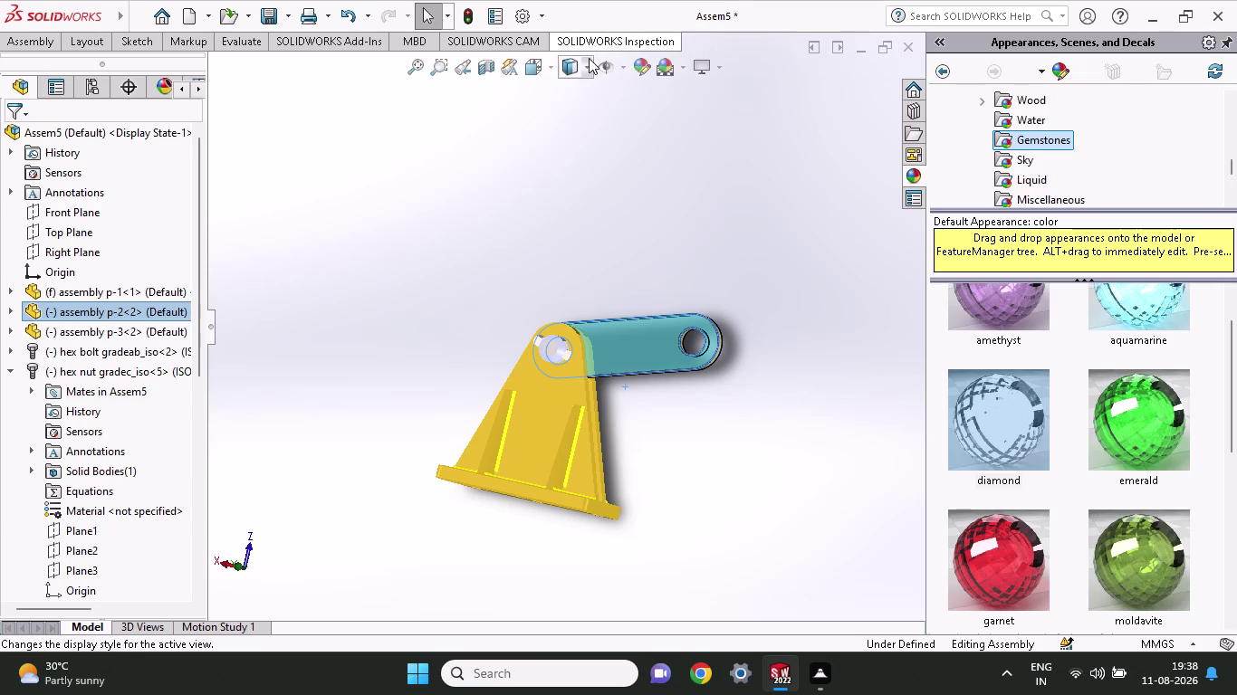
click(588, 58)
click(573, 136)
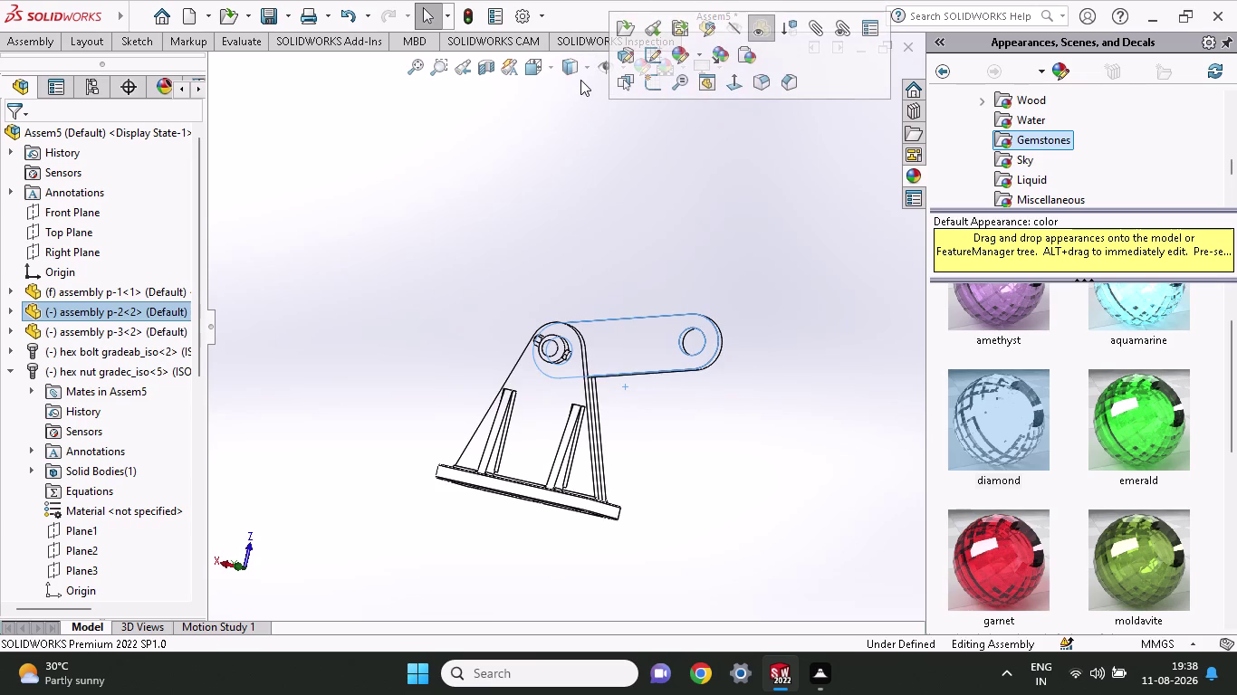
click(580, 66)
click(581, 66)
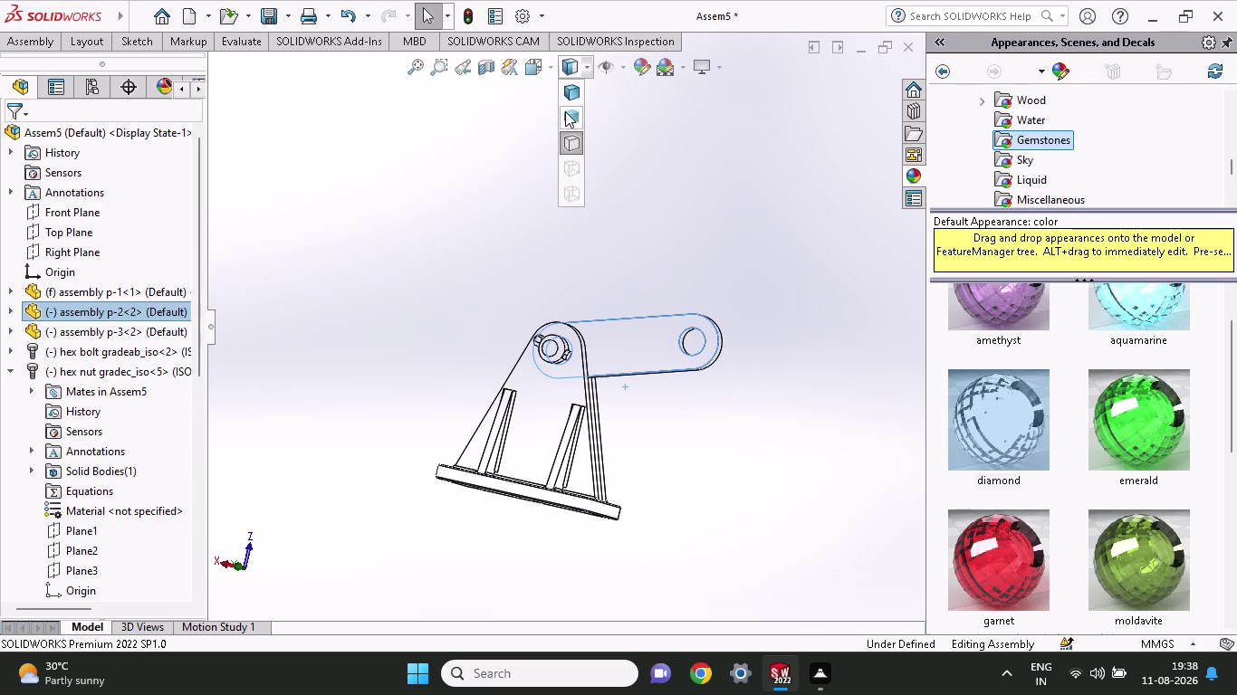
click(573, 80)
click(573, 100)
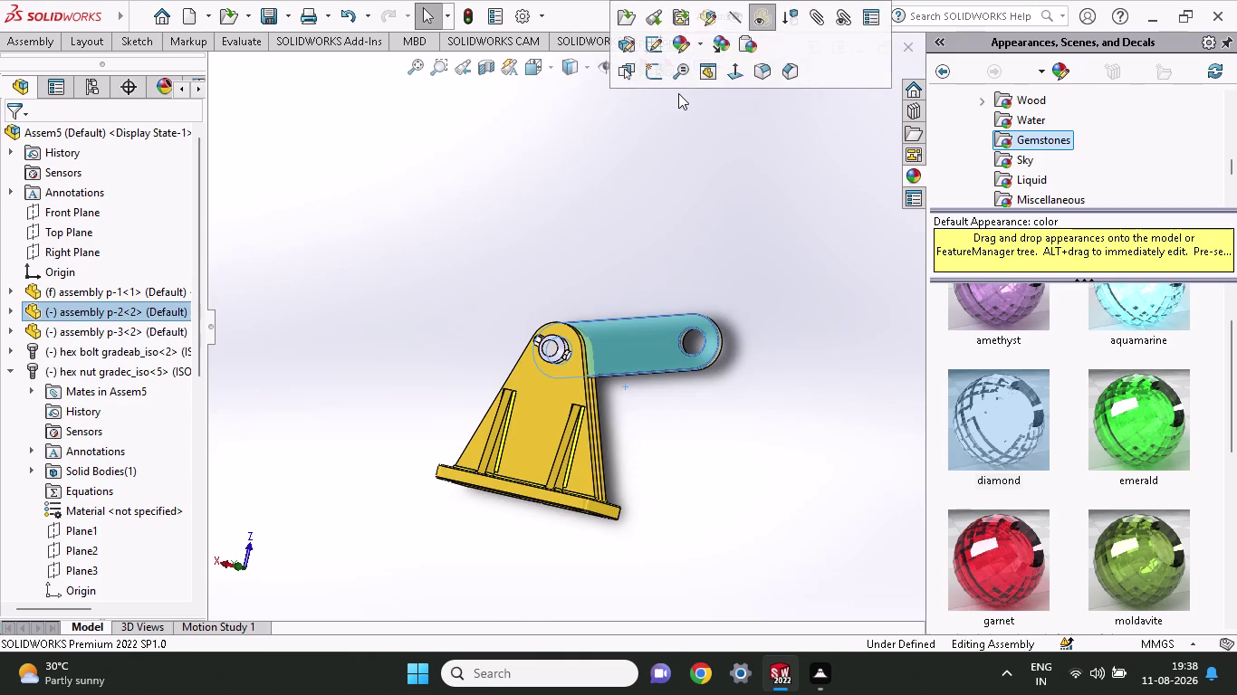
middle_drag(660, 249, 576, 472)
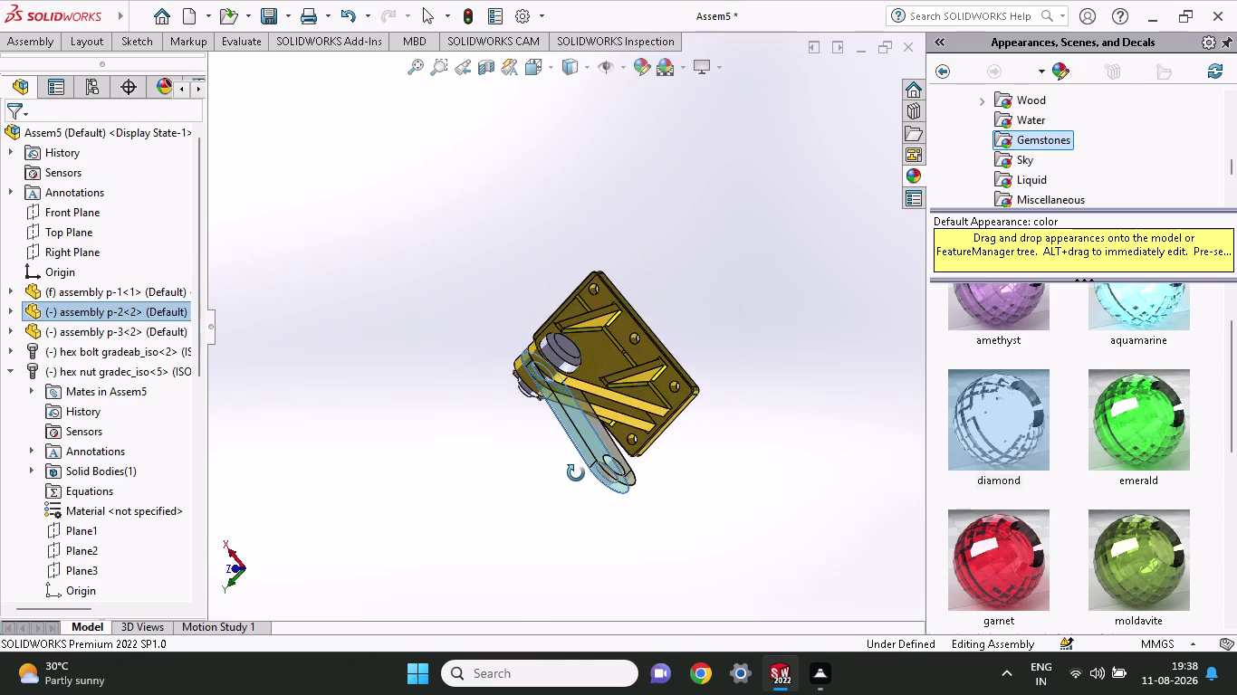
Orbit the assembly upside down and back, then switch on RealView Graphics.
middle_drag(576, 472, 664, 320)
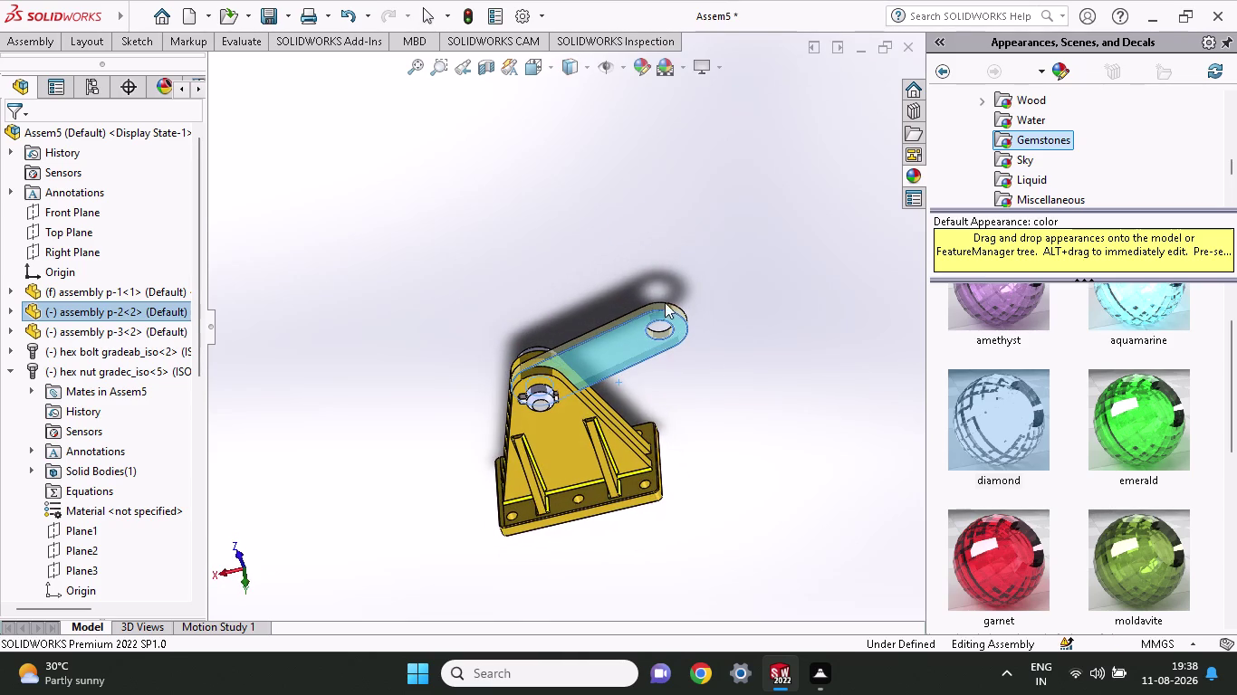
middle_drag(612, 208, 644, 472)
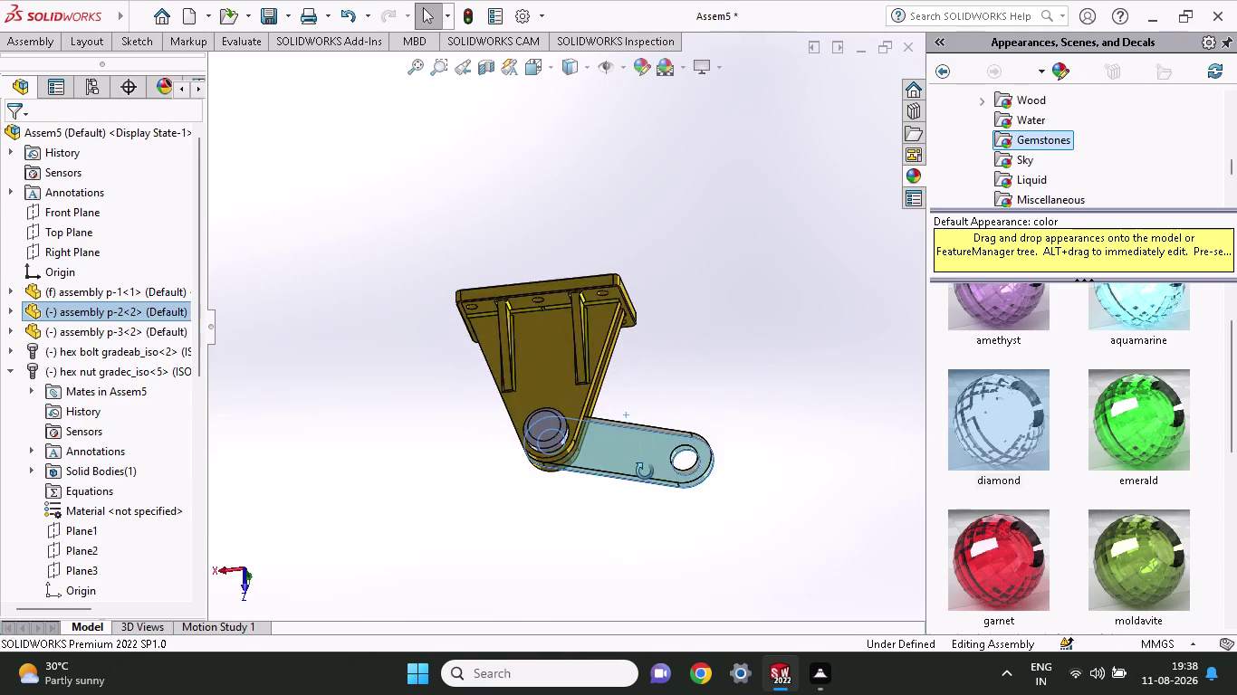
middle_drag(645, 472, 636, 184)
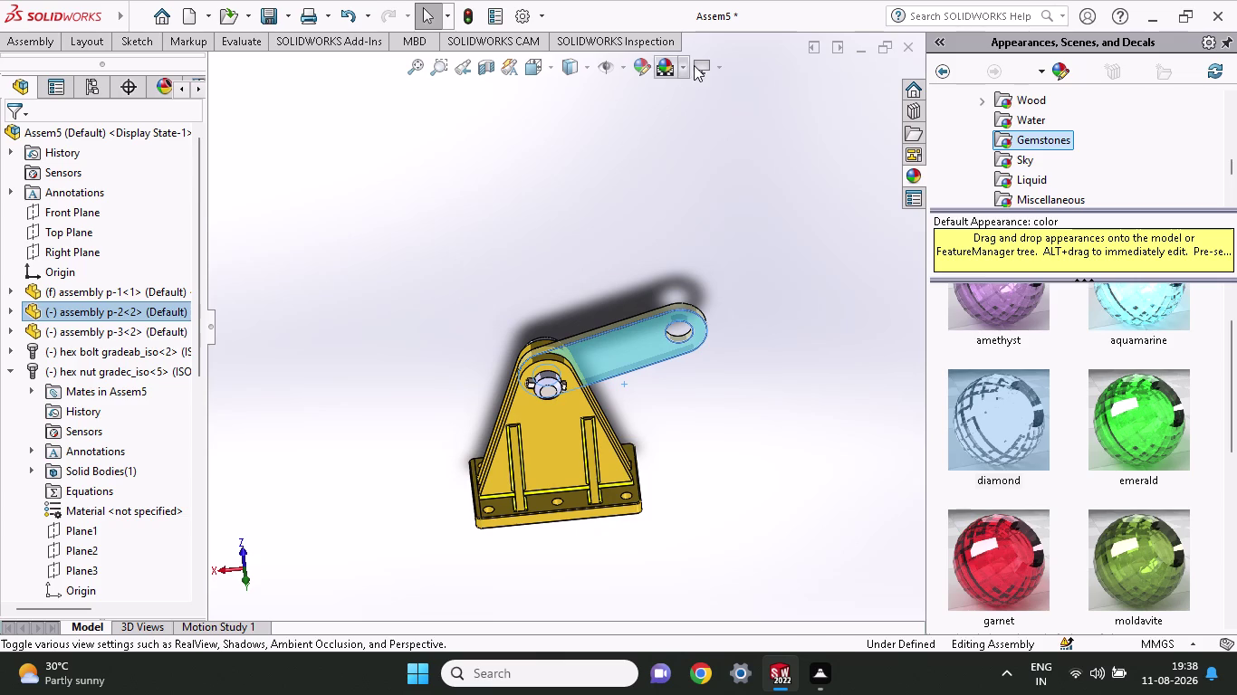
click(717, 63)
click(719, 82)
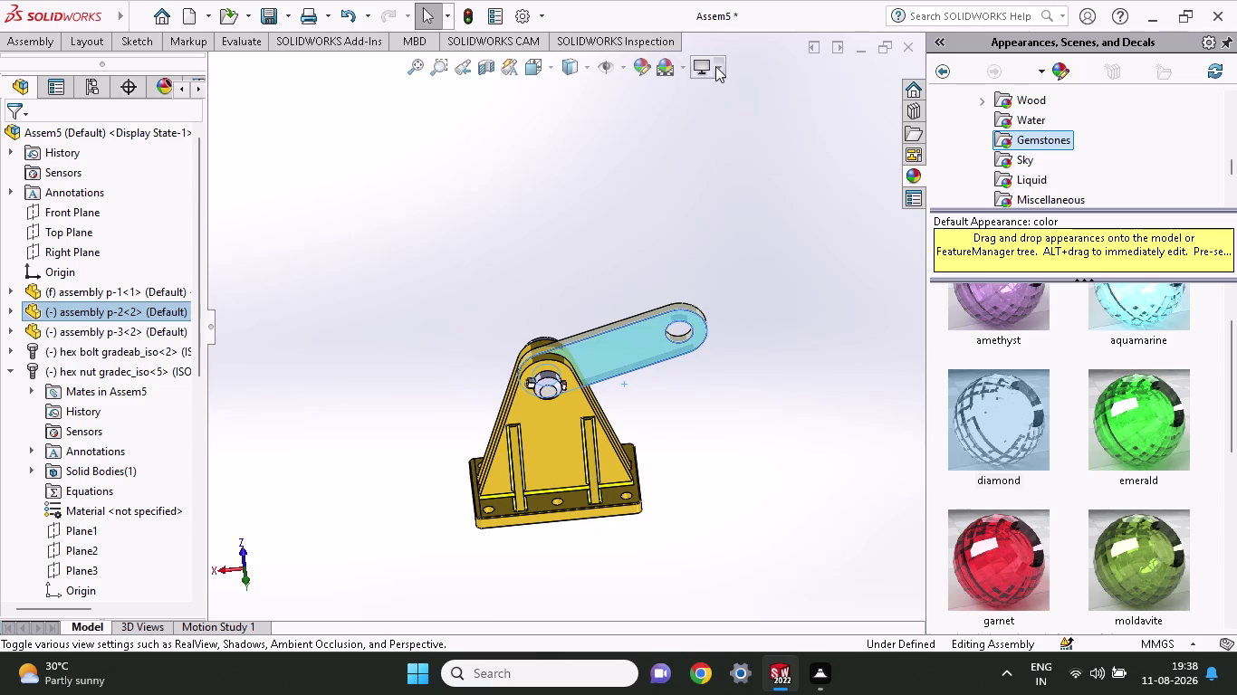
click(715, 66)
click(719, 118)
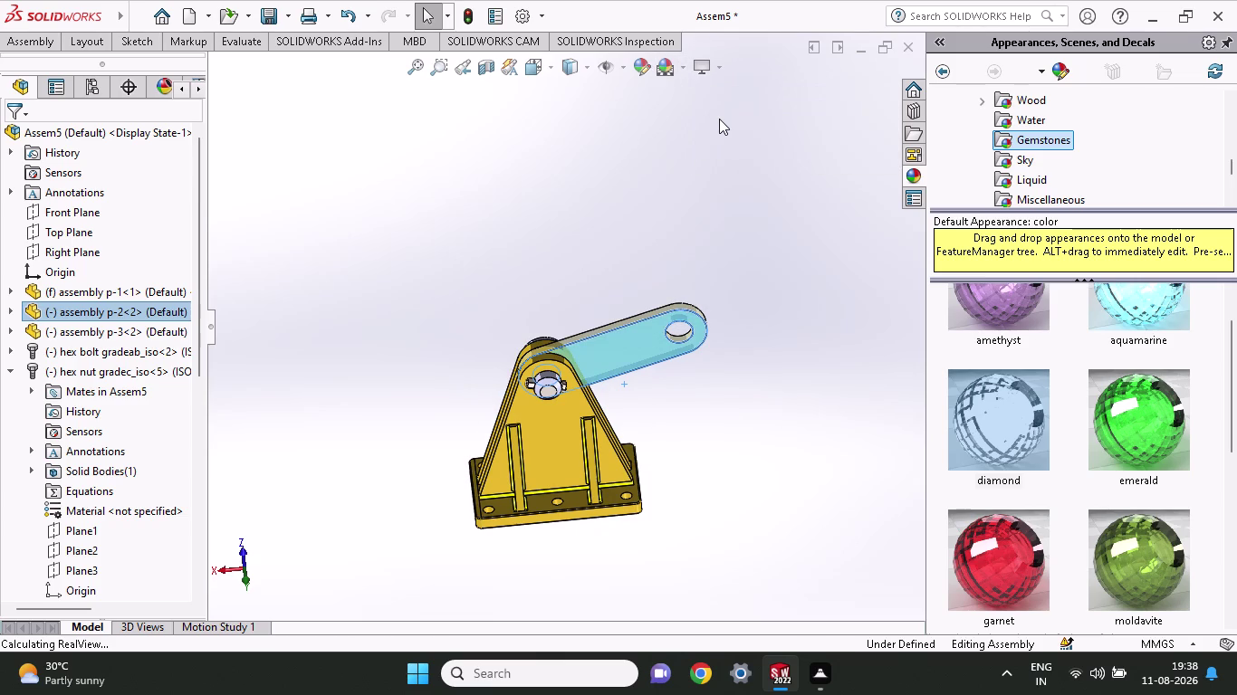
Turn on Ambient Occlusion in View Settings and reposition the assembly.
click(723, 71)
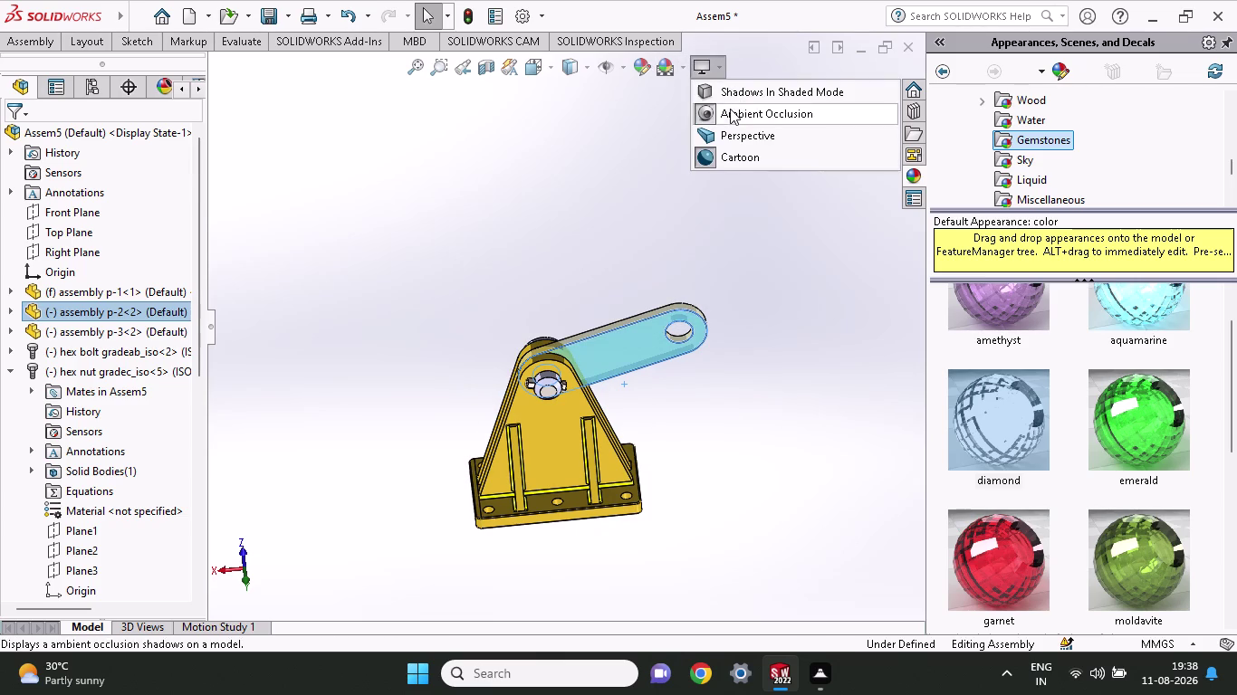
click(731, 126)
scroll(down, 3)
middle_drag(614, 217, 608, 172)
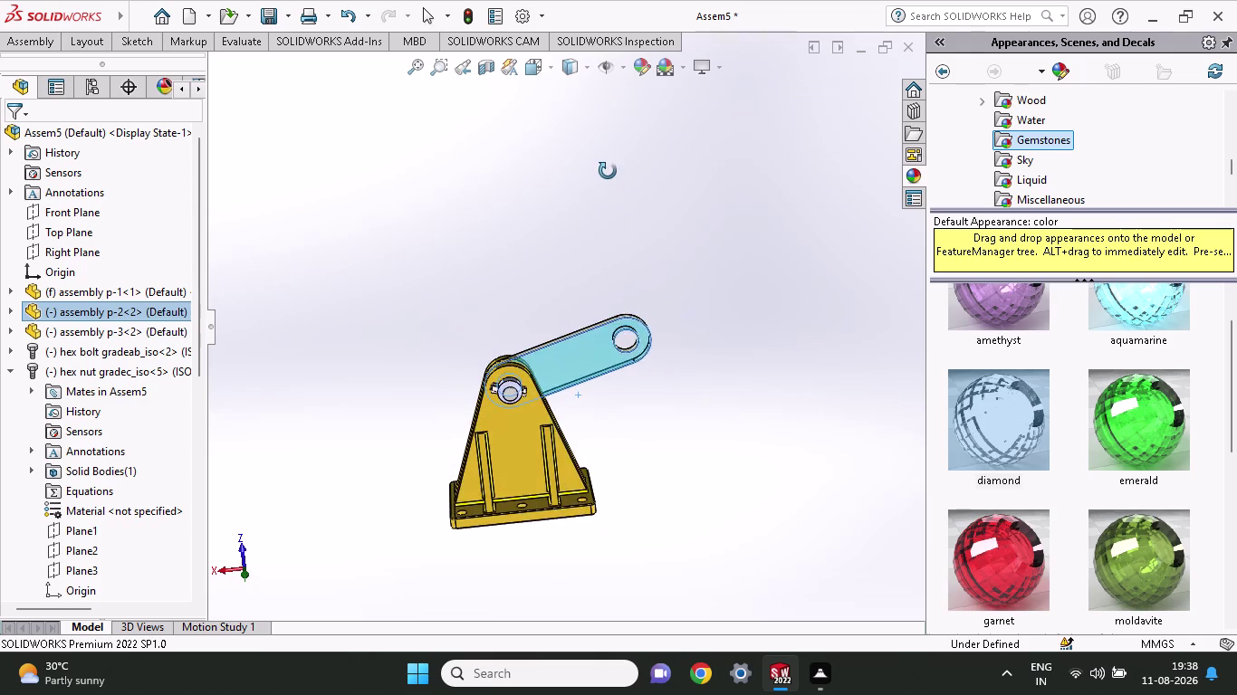
middle_drag(608, 172, 610, 160)
Toggle Shadows In Shaded Mode and close the view settings list.
click(714, 78)
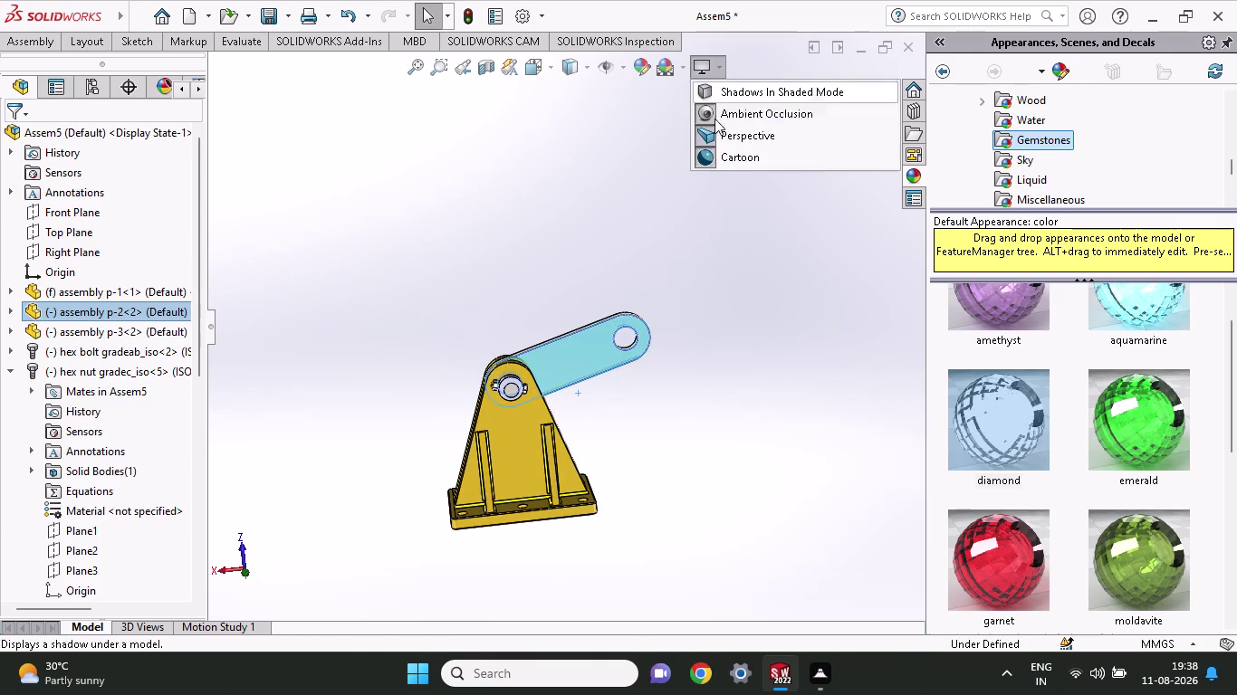
click(714, 162)
click(722, 71)
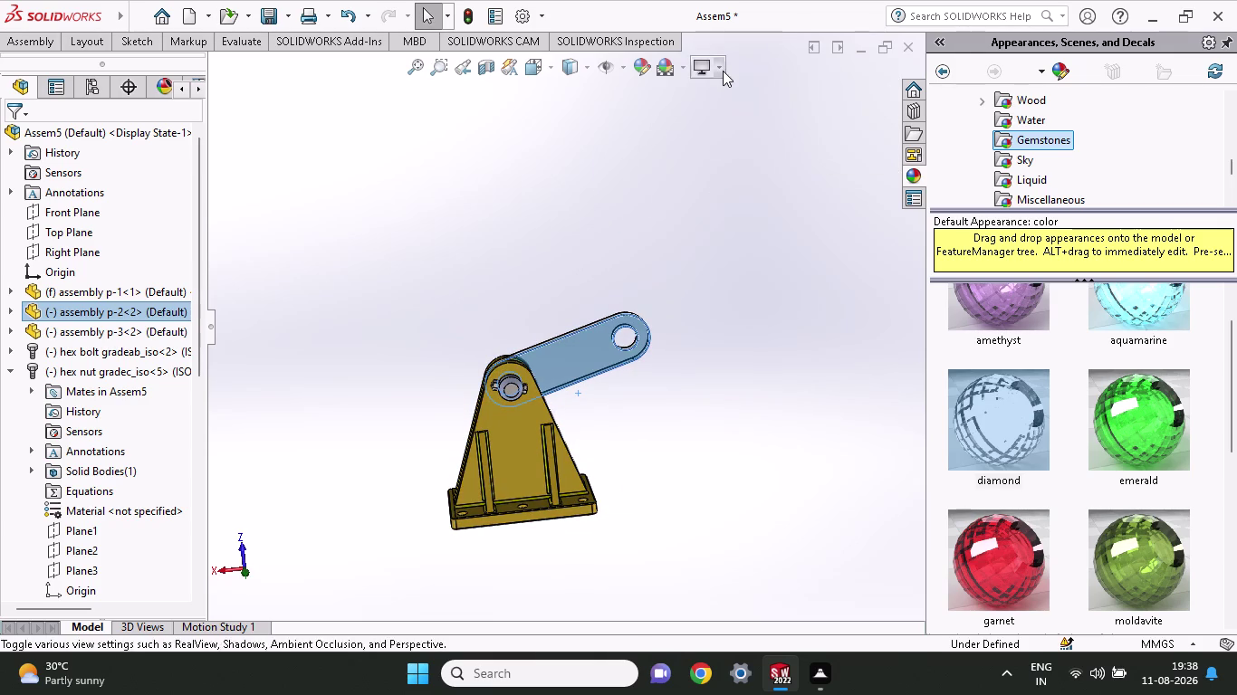
click(723, 128)
click(718, 67)
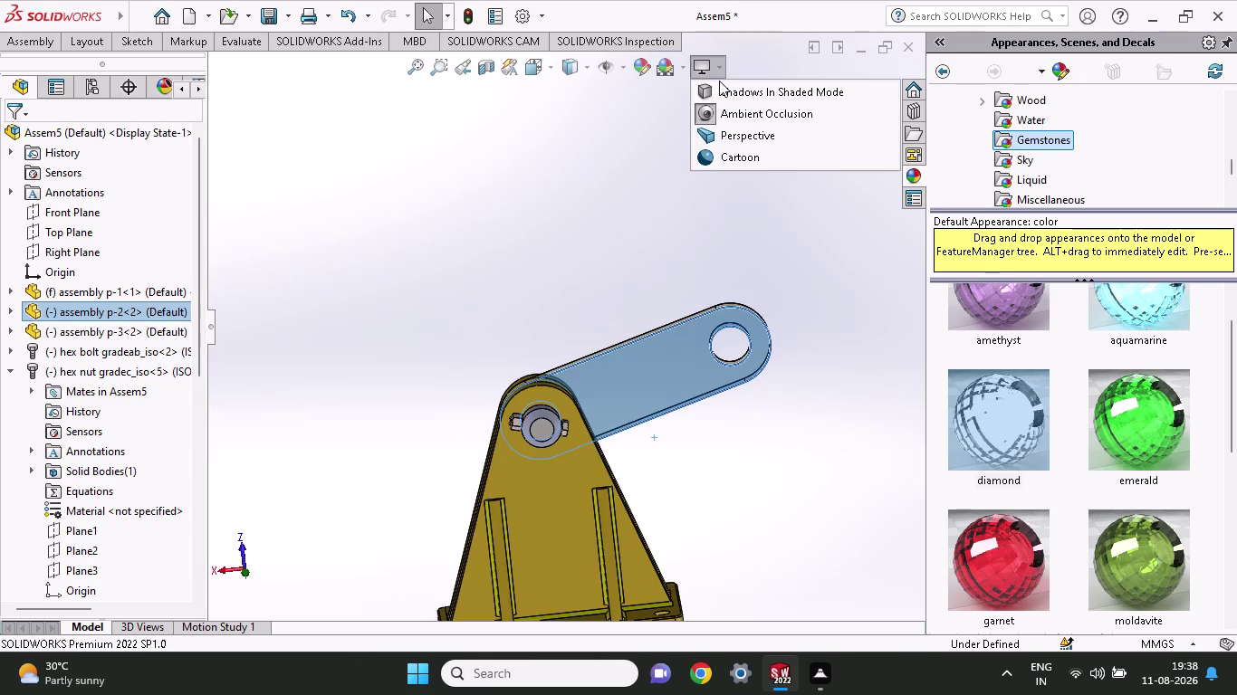
click(719, 112)
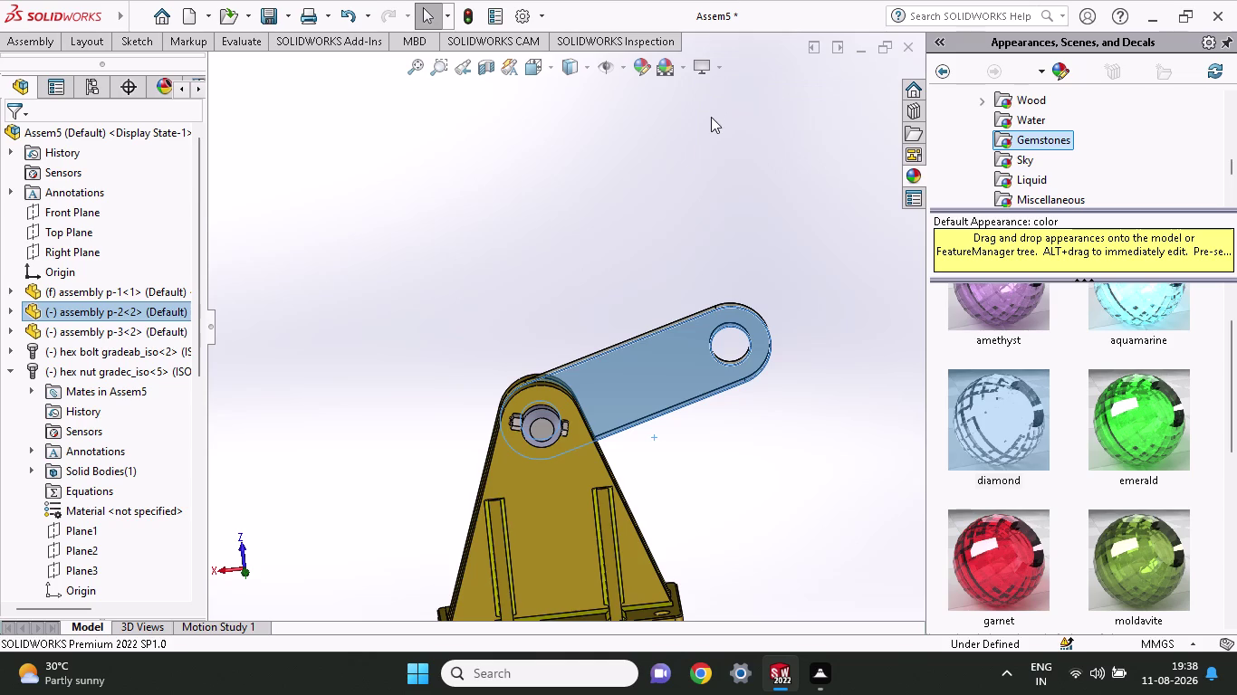
Toggle Ambient Occlusion again and reopen the view settings list.
scroll(up, 3)
click(722, 71)
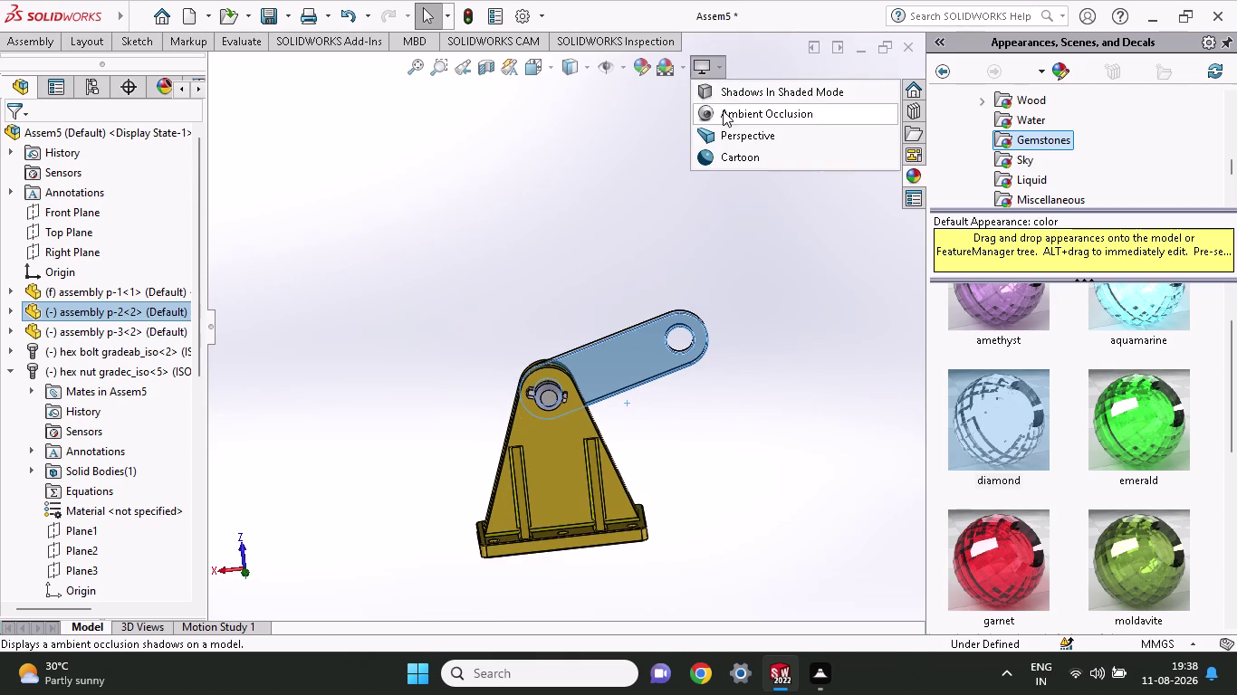
click(723, 143)
middle_drag(612, 181, 611, 201)
click(716, 62)
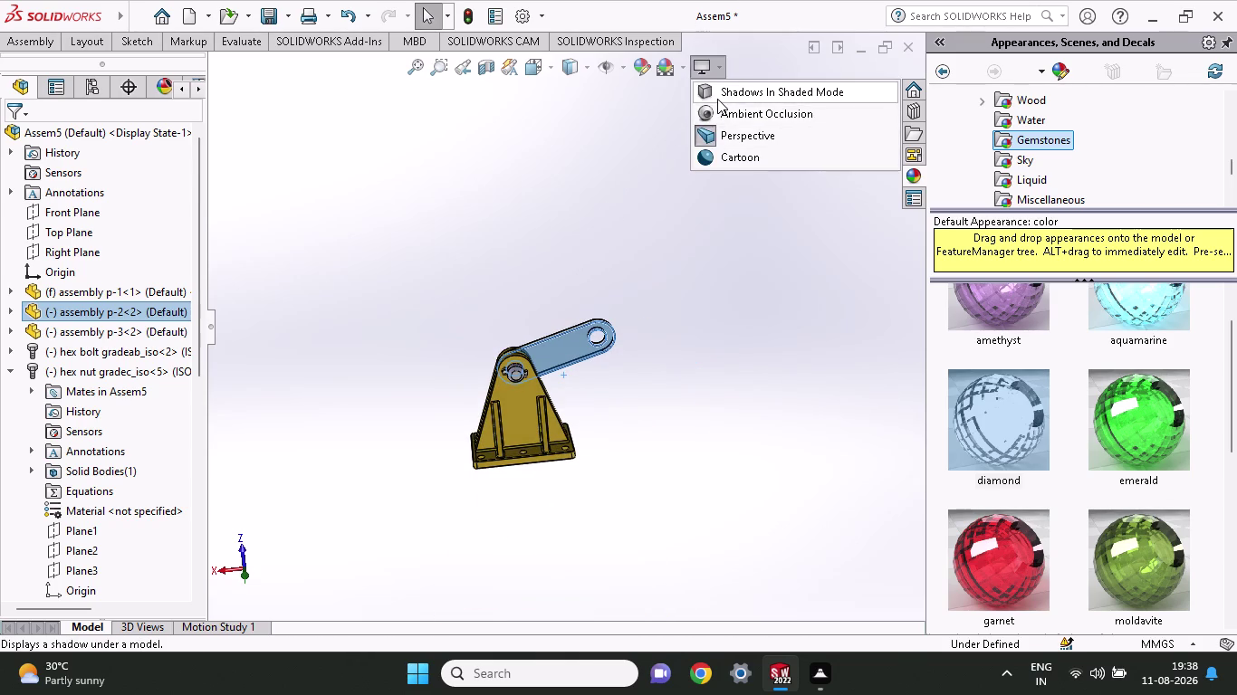
Turn on Shadows In Shaded Mode and zoom and recentre the assembly.
click(717, 98)
scroll(up, 3)
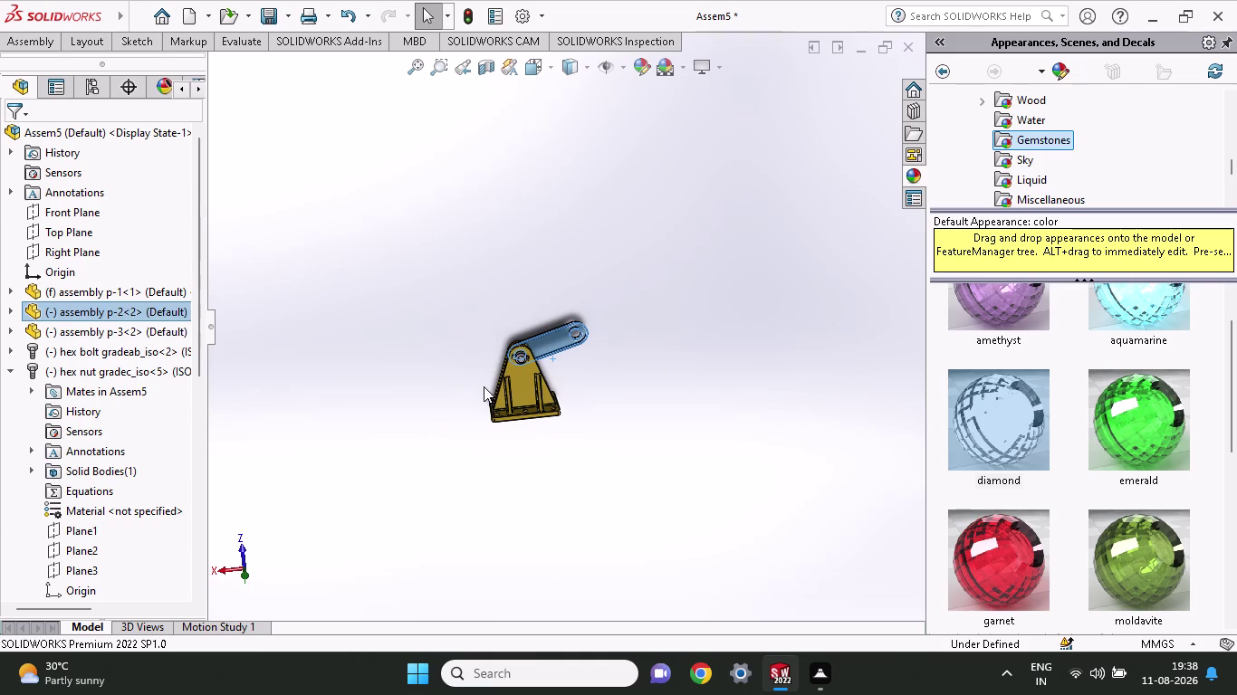
middle_drag(537, 490, 556, 527)
scroll(up, 3)
scroll(down, 3)
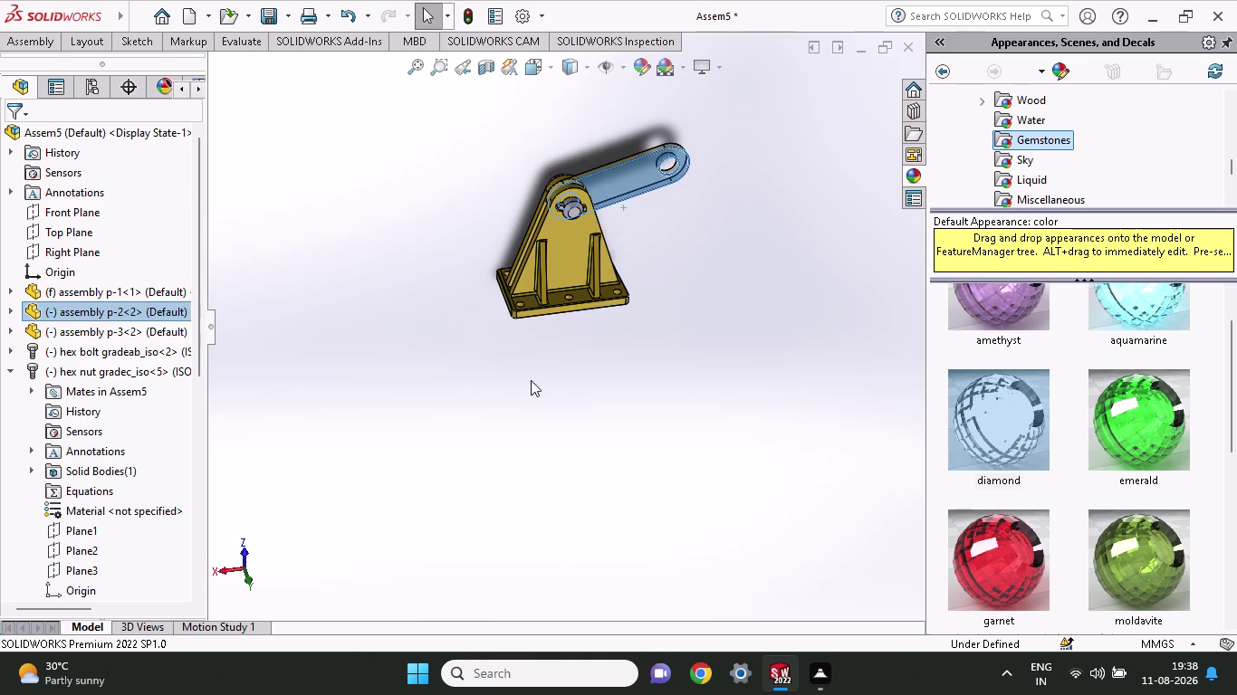
scroll(down, 3)
middle_drag(576, 235, 573, 168)
scroll(up, 3)
scroll(down, 3)
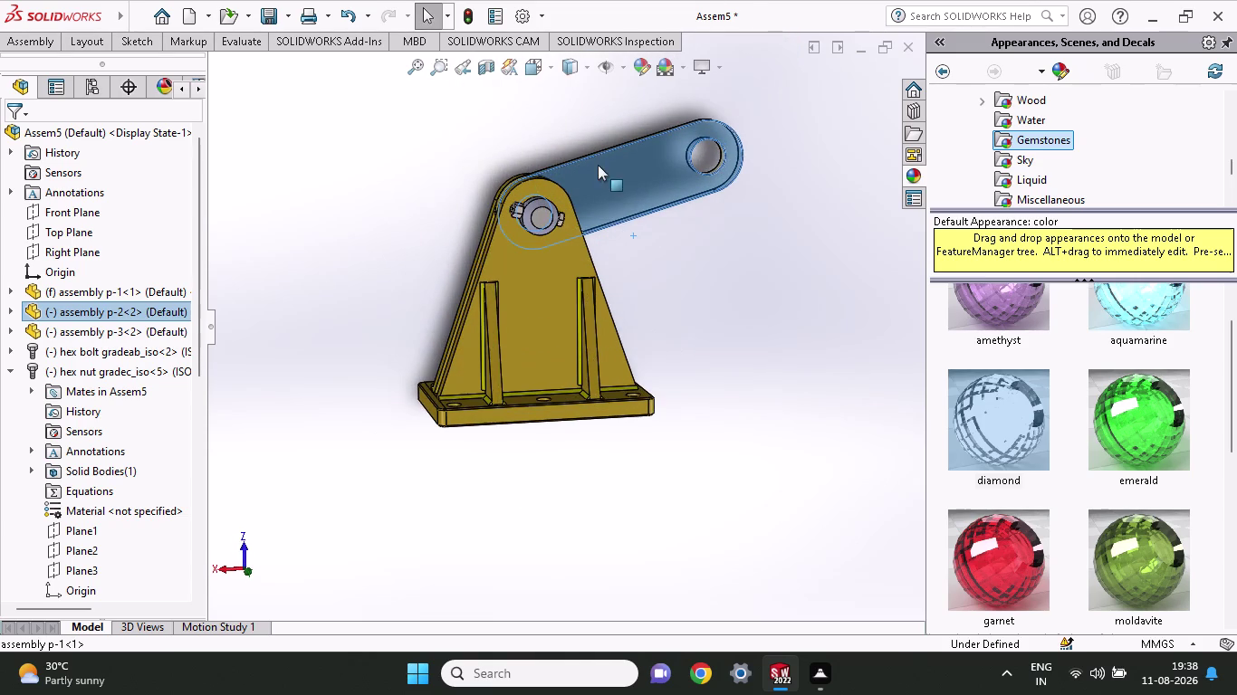
Enable Ambient Occlusion in View Settings and zoom in on the assembly.
click(717, 65)
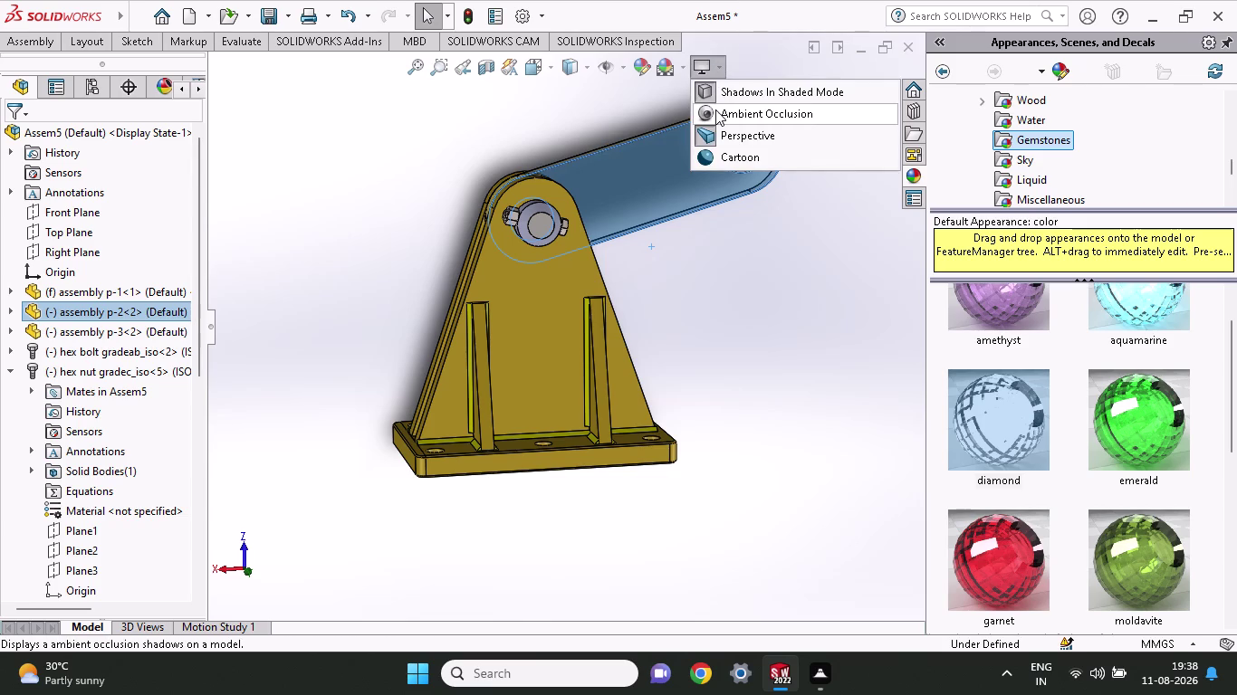
click(715, 109)
click(716, 69)
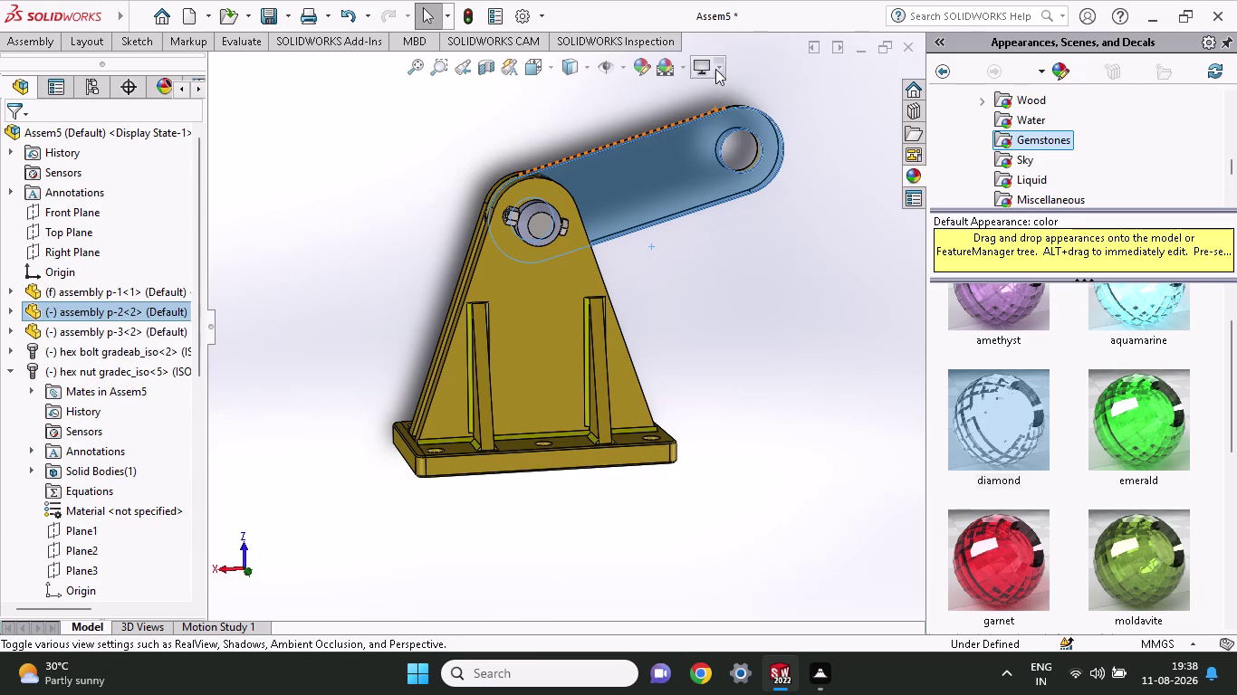
click(726, 144)
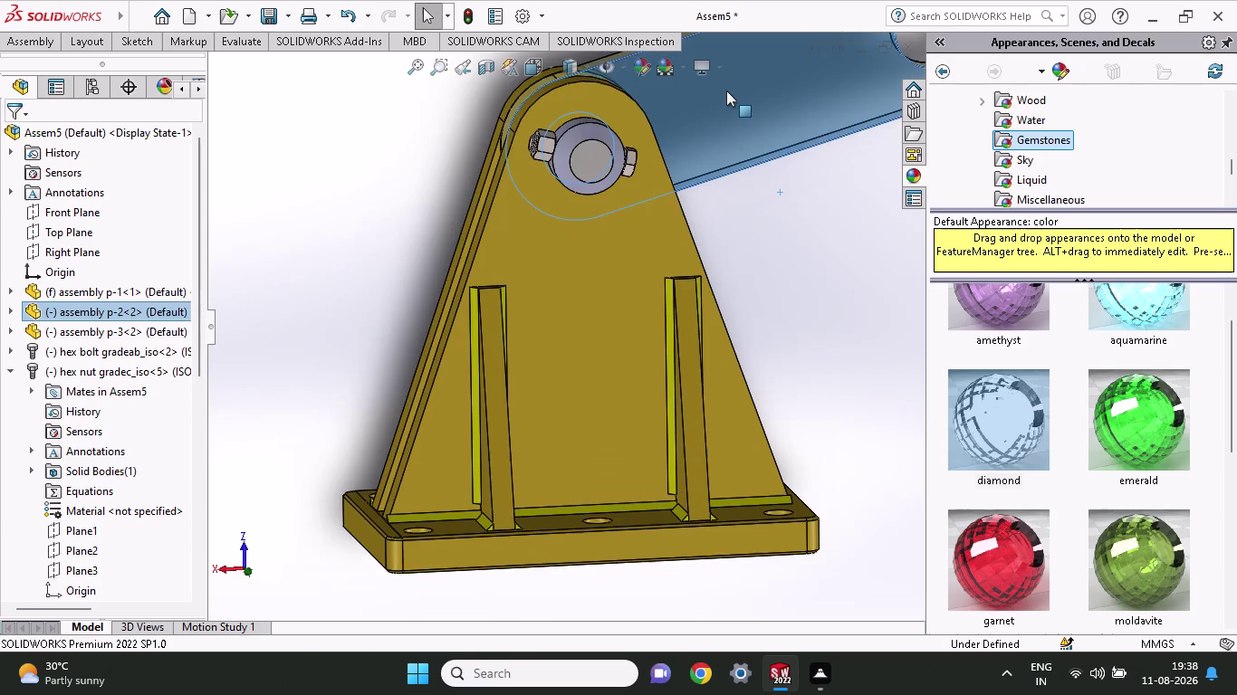
scroll(up, 3)
scroll(up, 3)
scroll(up, 3)
Toggle shadows off and orbit the assembly to view the arm from both sides.
click(714, 67)
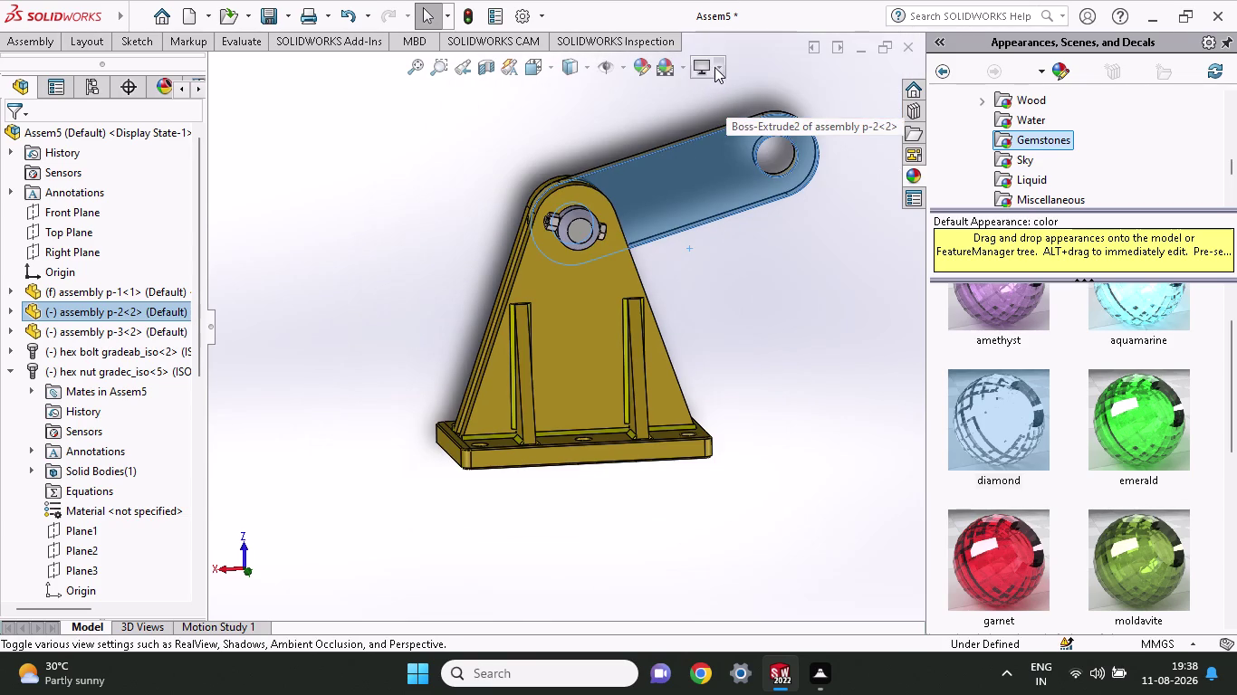
click(719, 113)
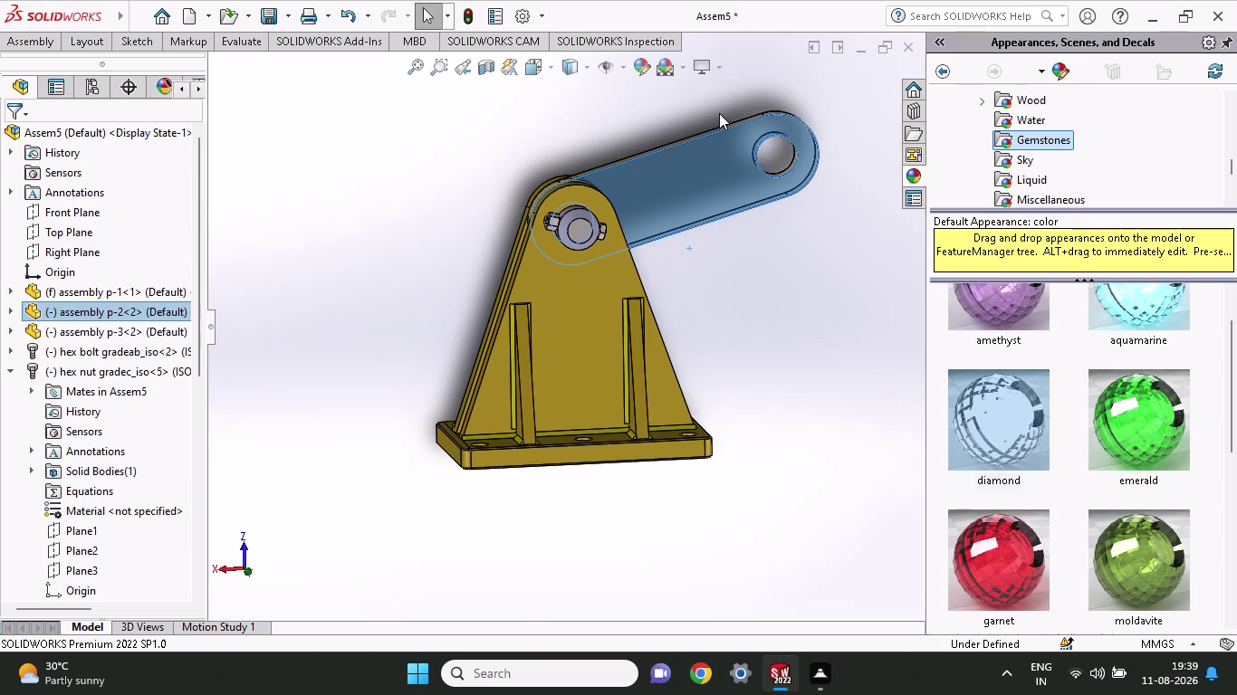
middle_click(706, 383)
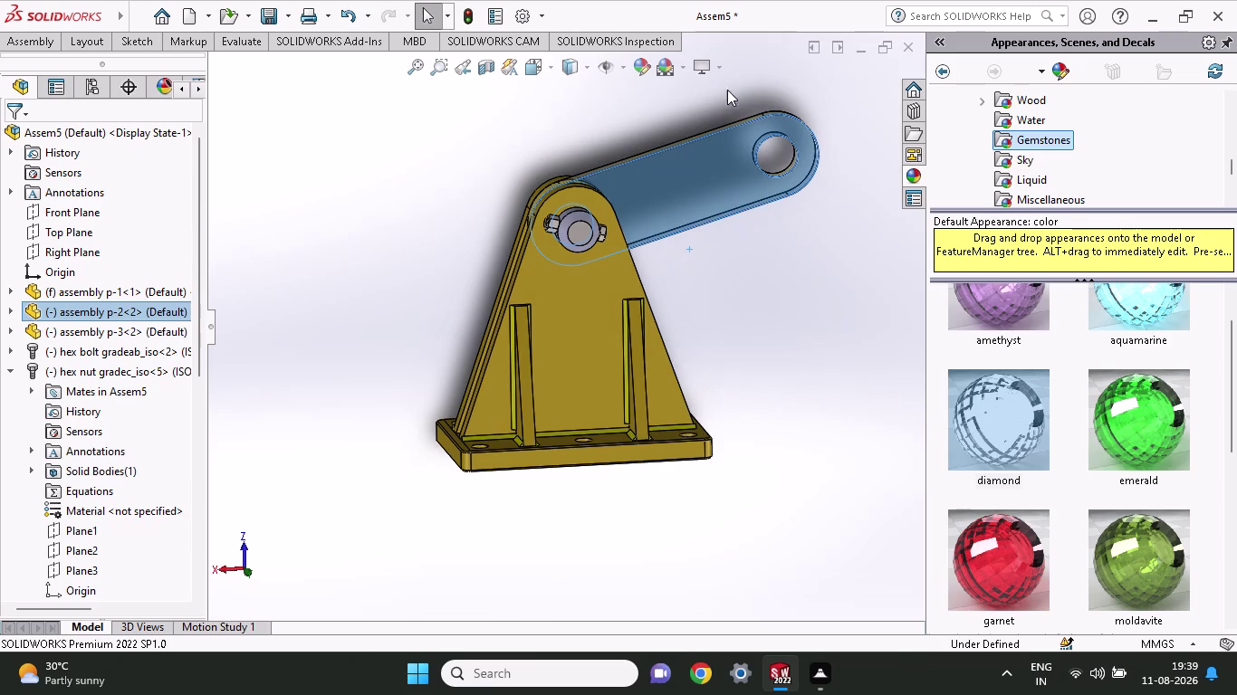
click(722, 62)
click(735, 97)
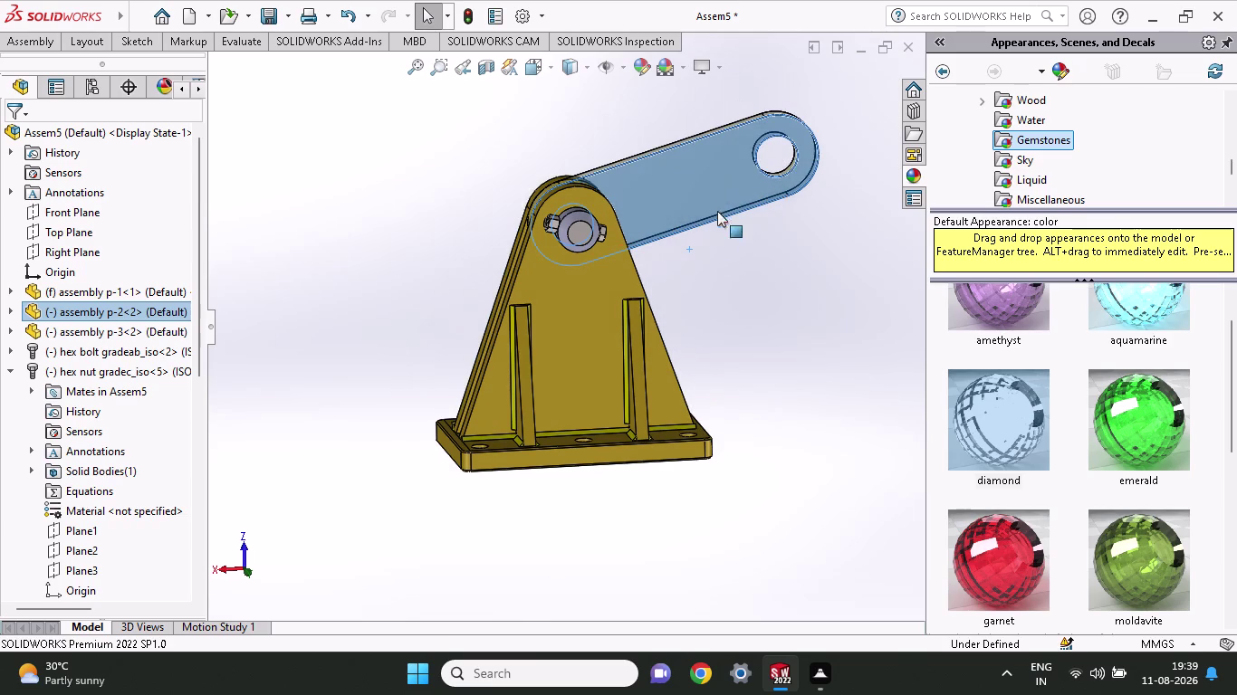
middle_drag(713, 236, 632, 301)
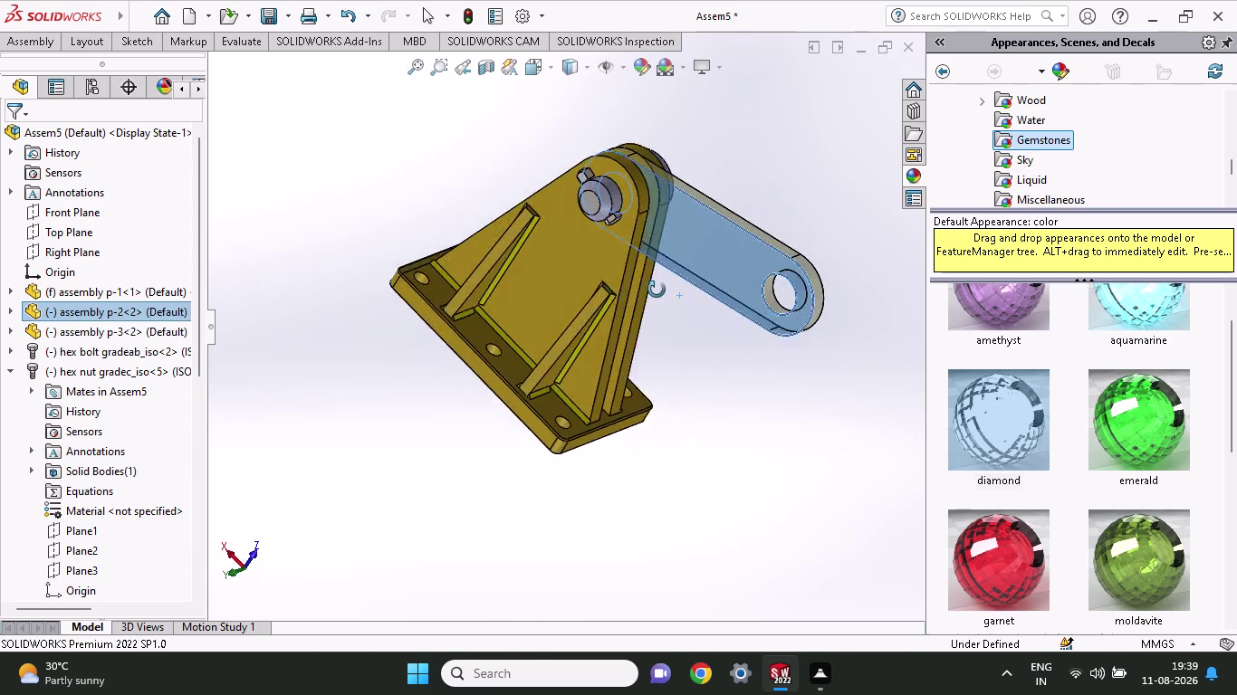
middle_drag(632, 300, 469, 221)
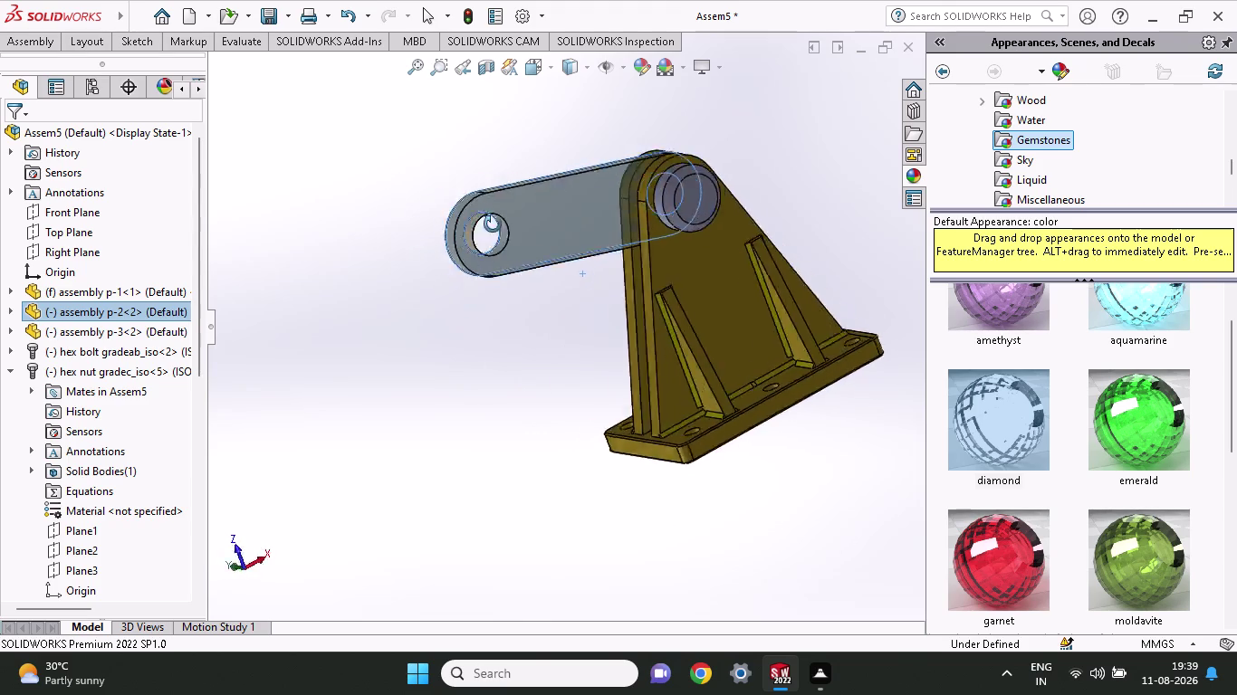
middle_drag(469, 221, 653, 228)
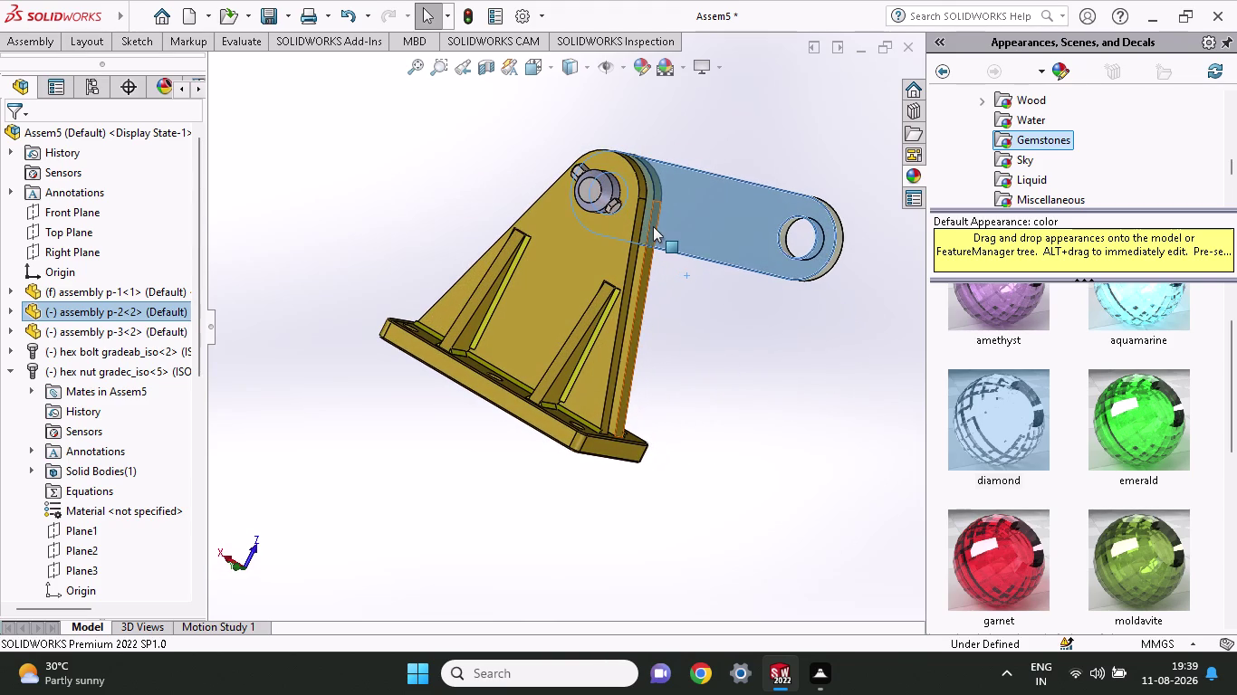